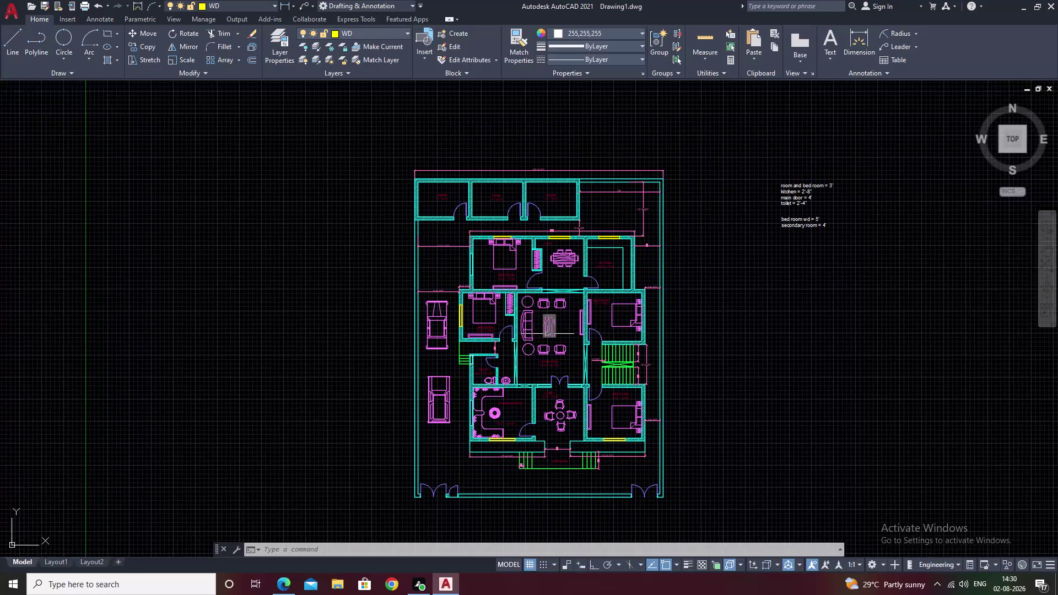
Pan to the living area and staircase and make TEXT the current layer.
scroll(up, 3)
scroll(up, 3)
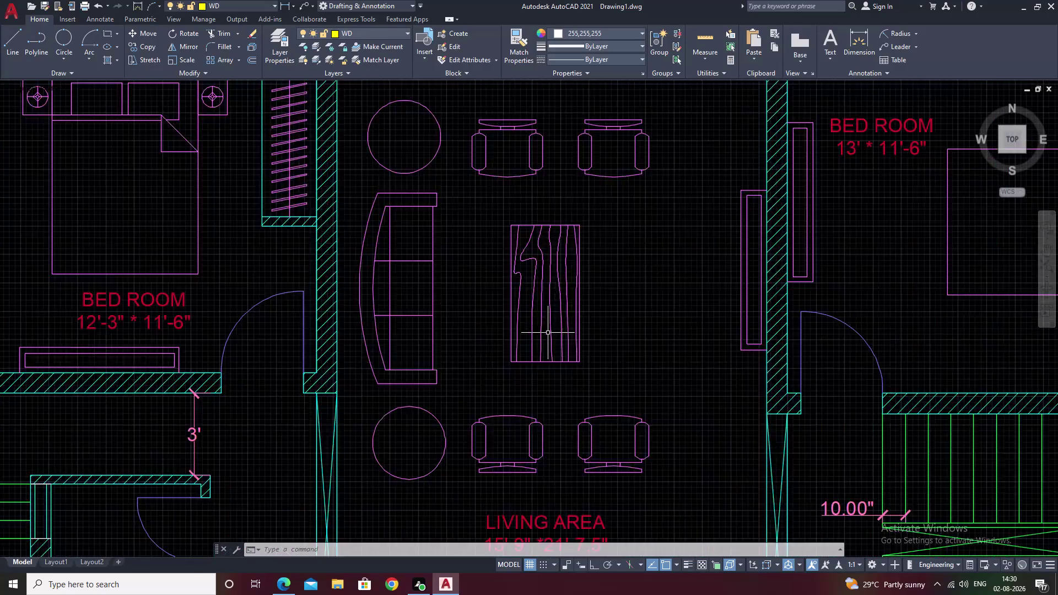
scroll(down, 3)
middle_click(666, 262)
middle_drag(570, 341, 642, 289)
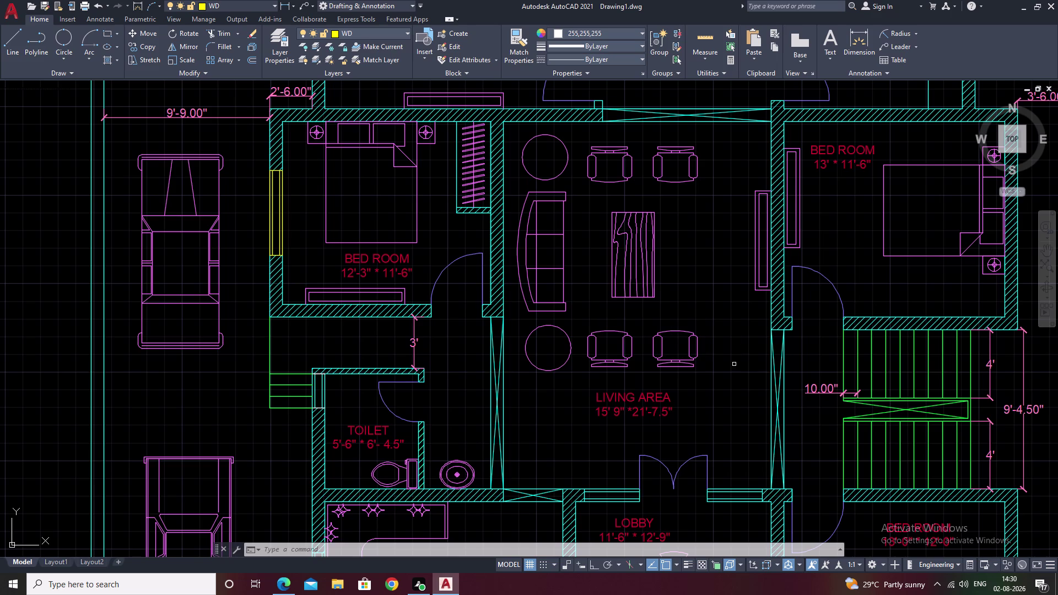
middle_drag(747, 368, 612, 343)
scroll(up, 3)
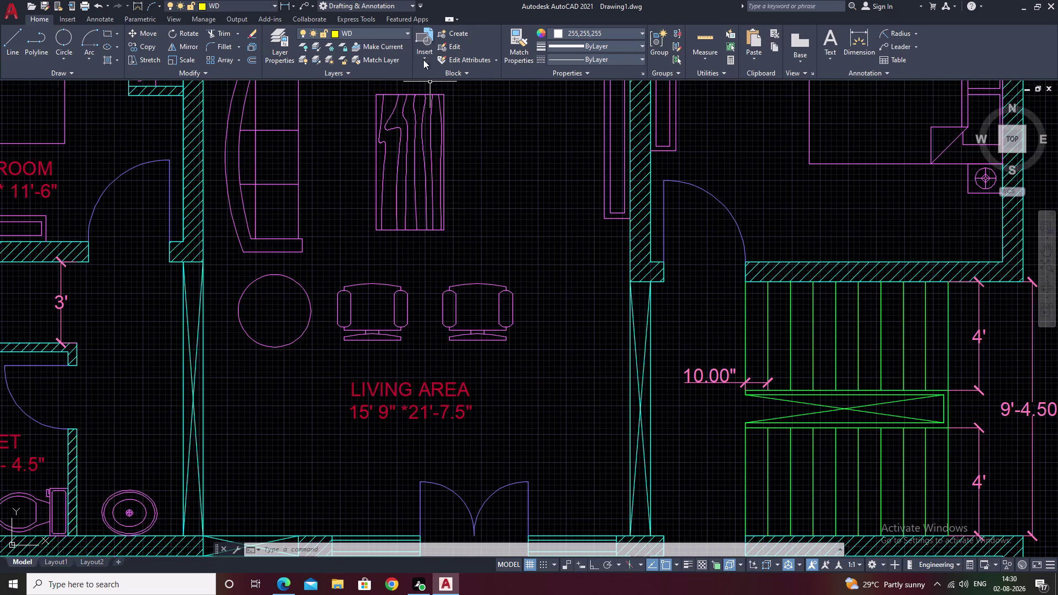
click(409, 32)
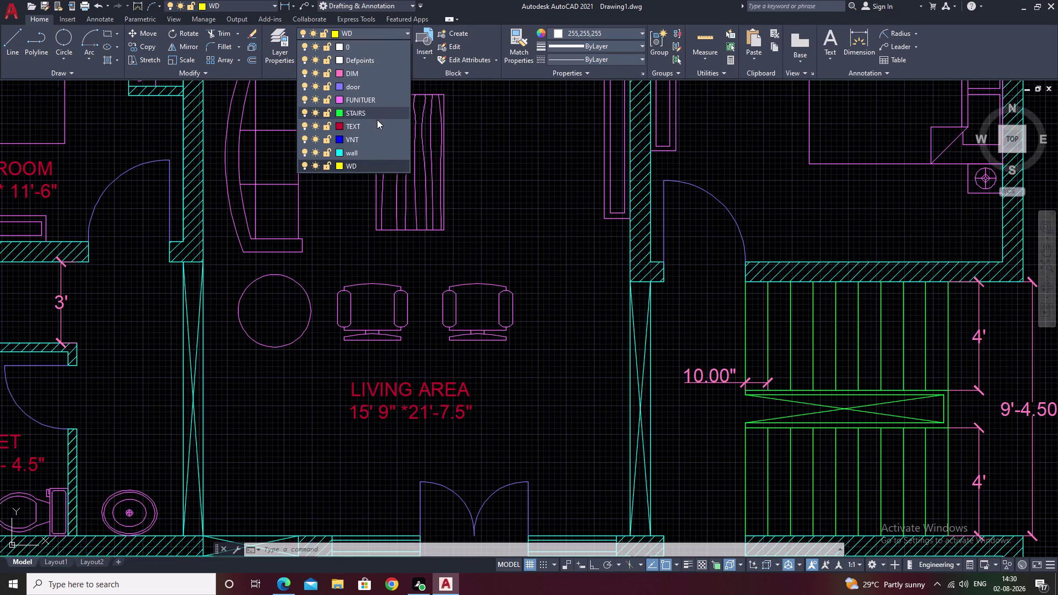
click(377, 122)
middle_drag(532, 235, 476, 154)
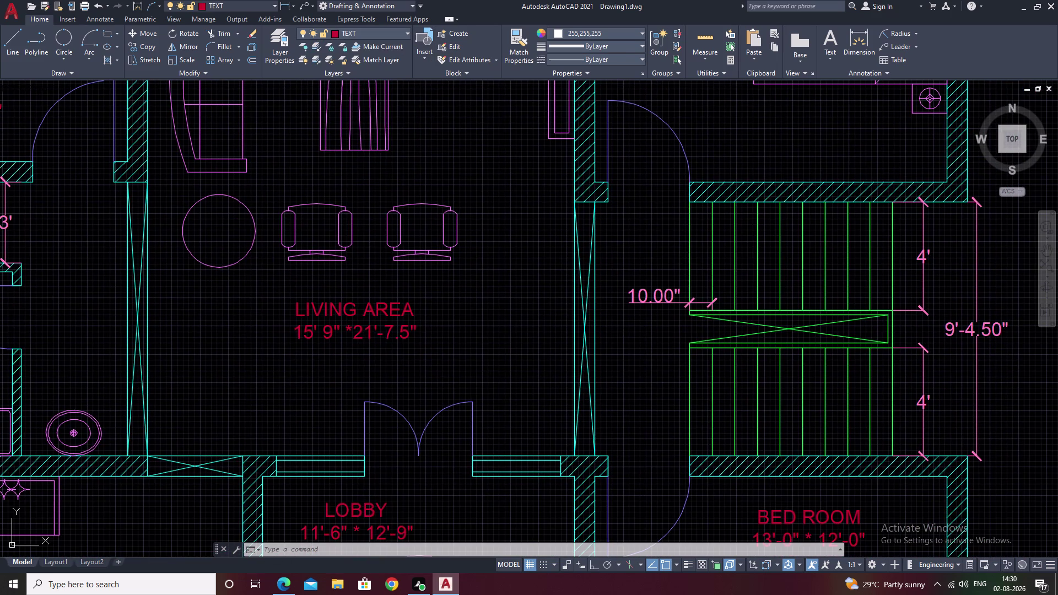
Cancel the text command and draw an Ortho-horizontal line across the upper stair treads.
text(T)
key(space)
scroll(up, 3)
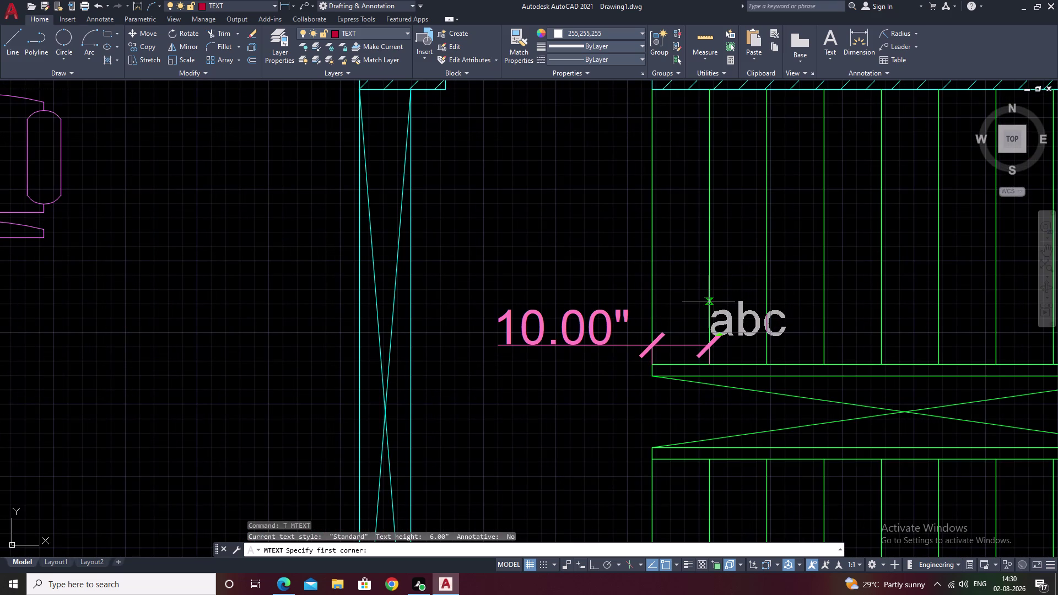
scroll(up, 3)
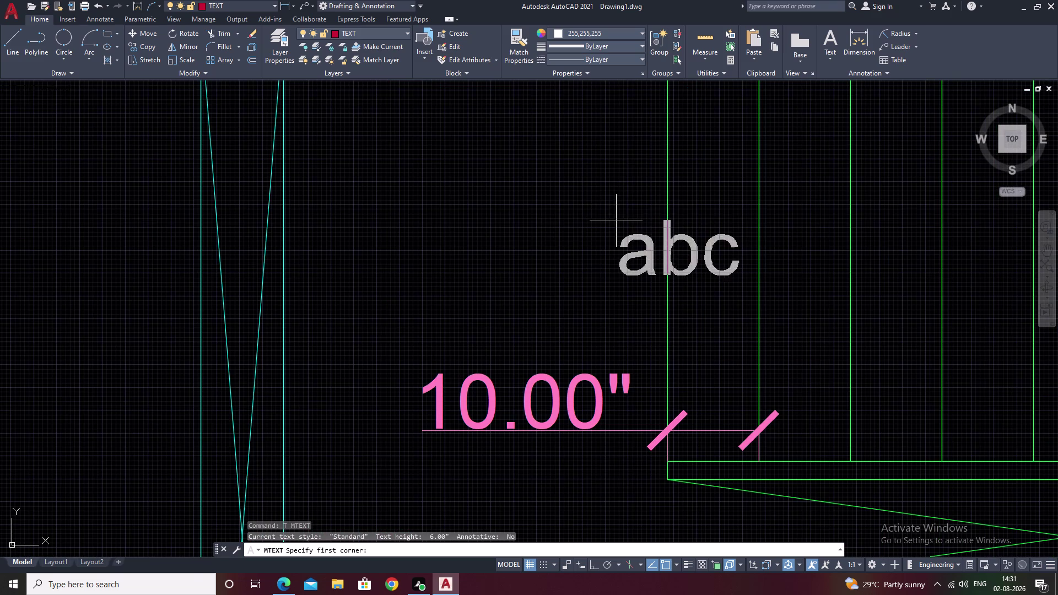
key(Escape)
text(L)
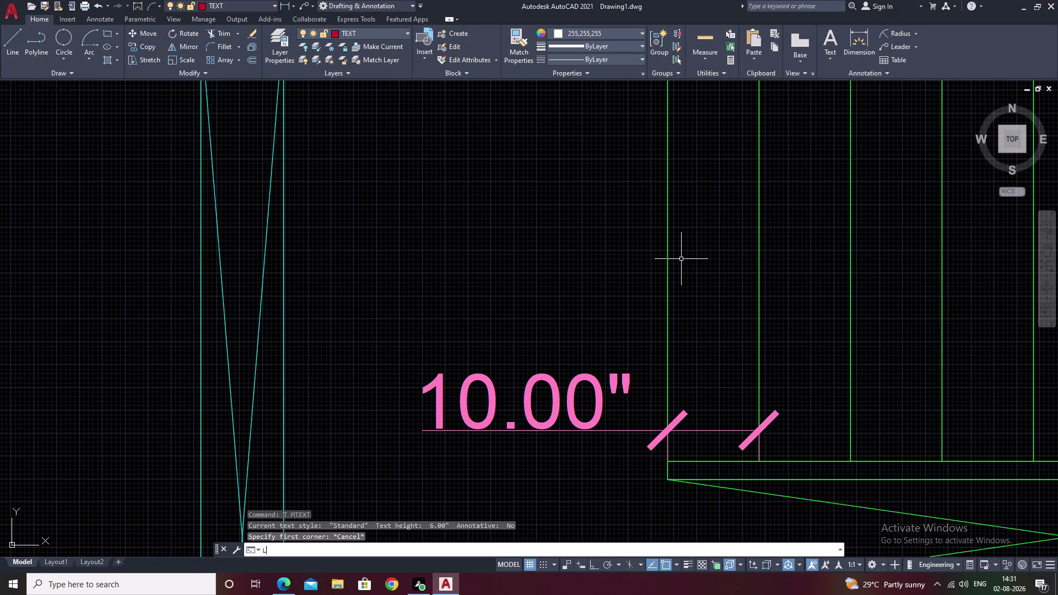
key(space)
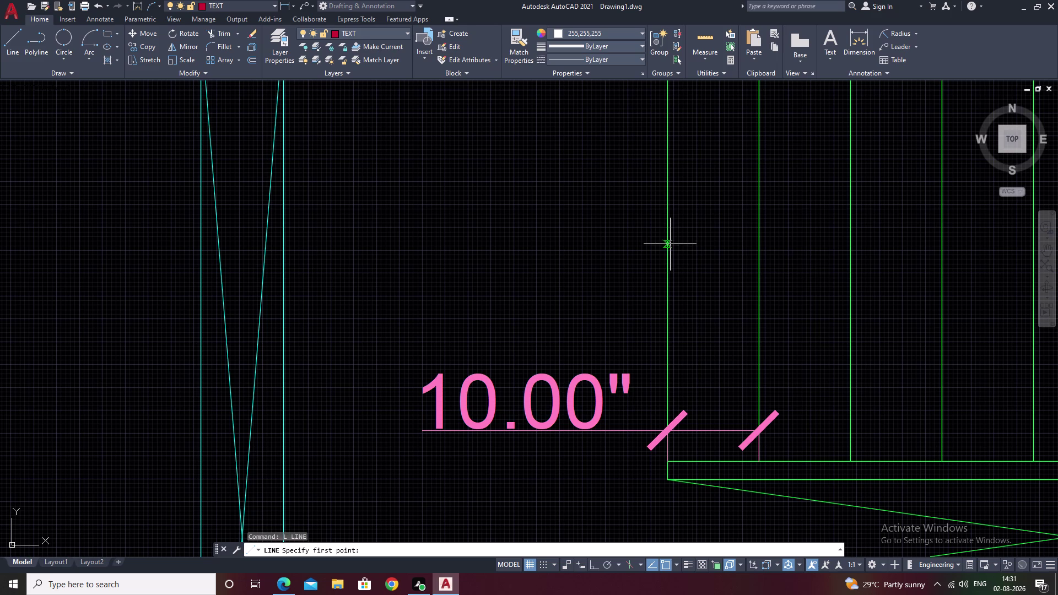
click(671, 244)
middle_drag(813, 257, 657, 274)
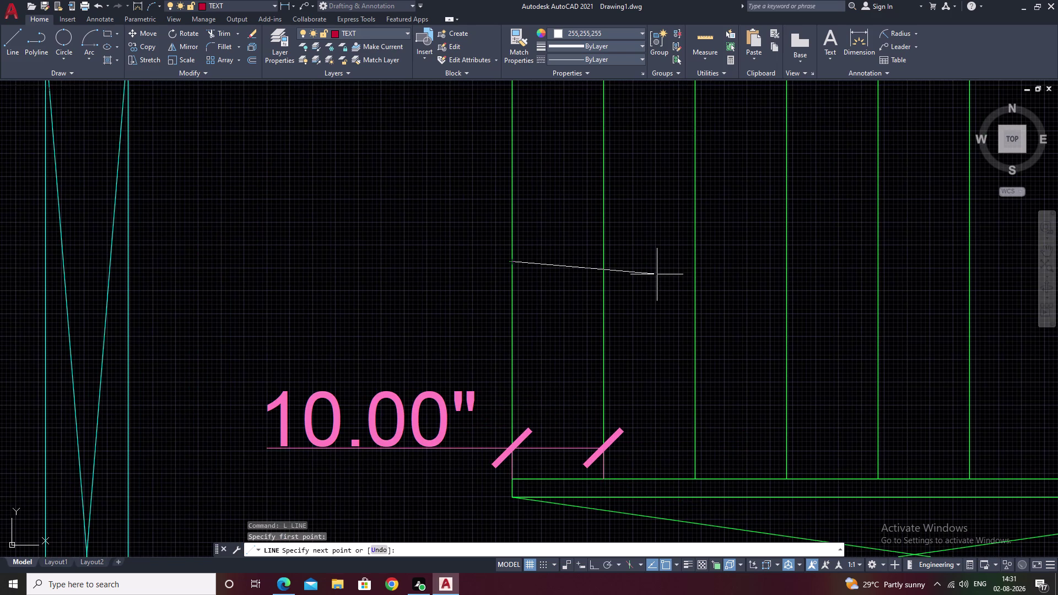
key(F8)
middle_drag(817, 267, 628, 281)
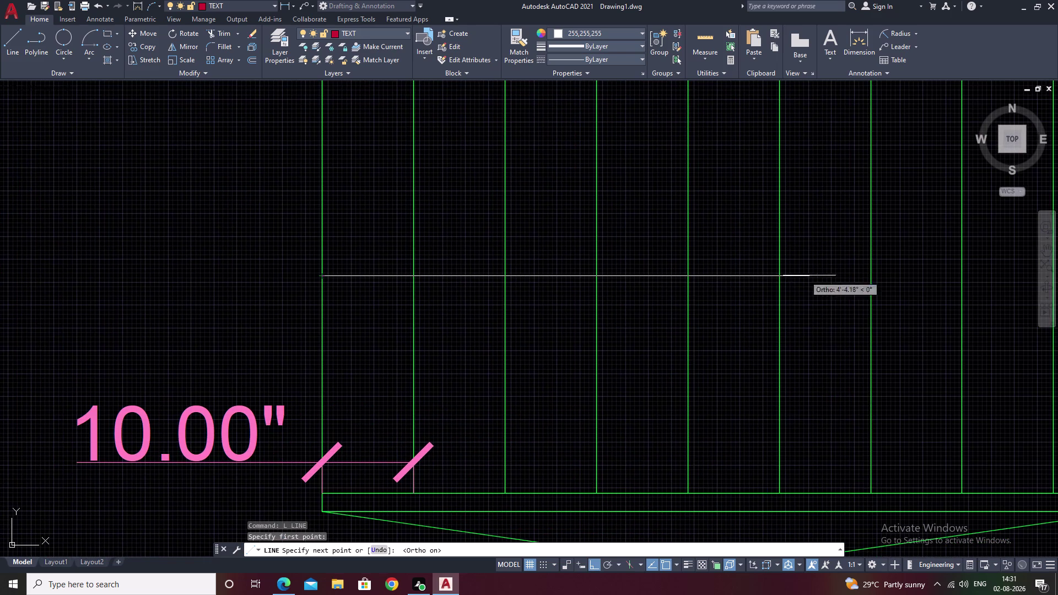
click(871, 277)
key(Escape)
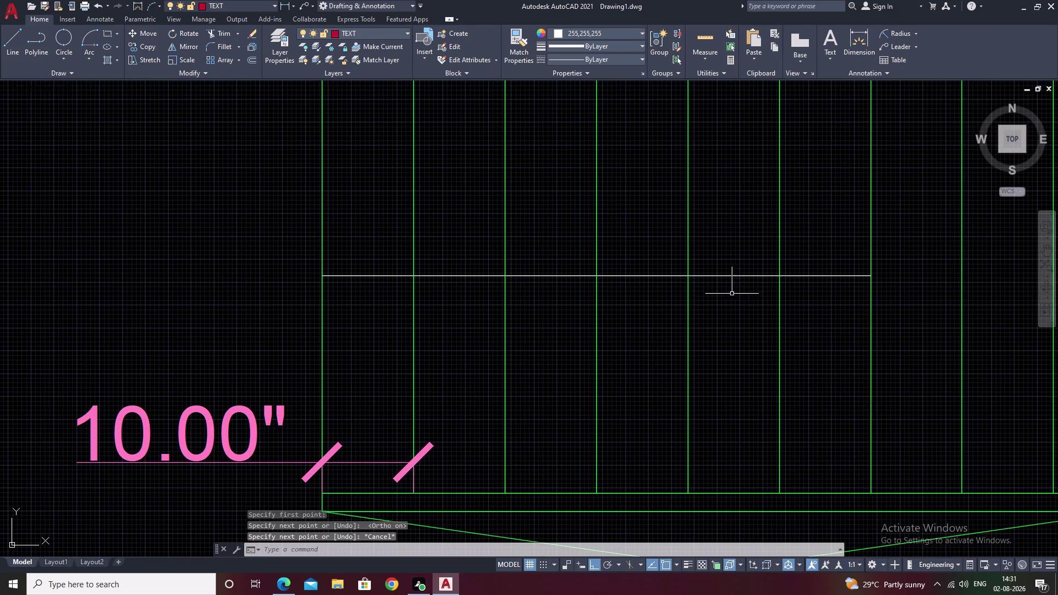
scroll(down, 3)
middle_drag(761, 276, 727, 310)
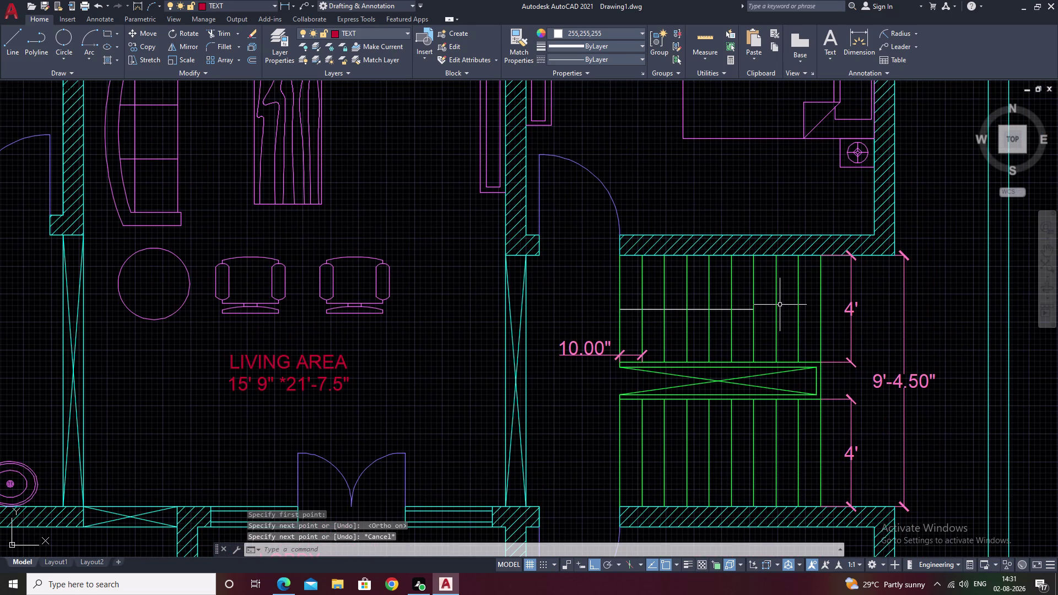
Draw the two V-shaped arrowhead strokes at the line's end.
text(L)
key(space)
scroll(up, 3)
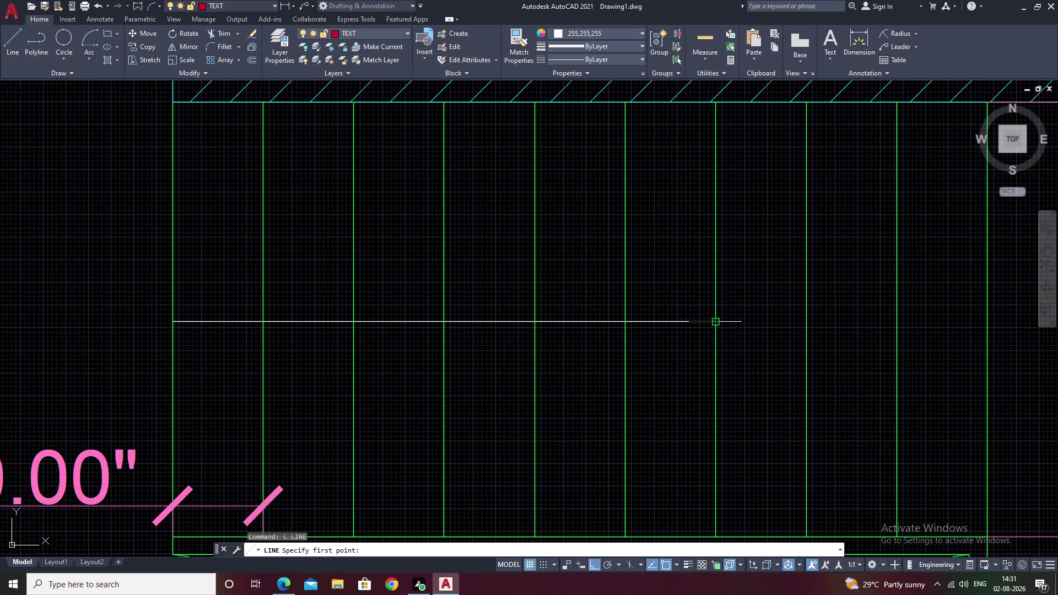
click(712, 324)
click(627, 287)
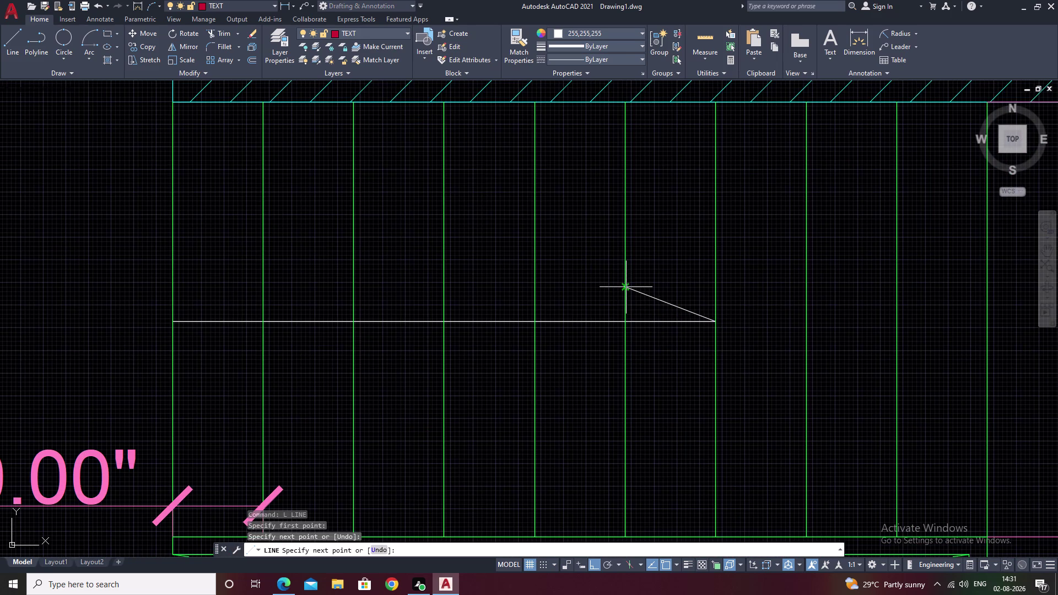
key(Escape)
key(space)
drag(714, 323, 707, 326)
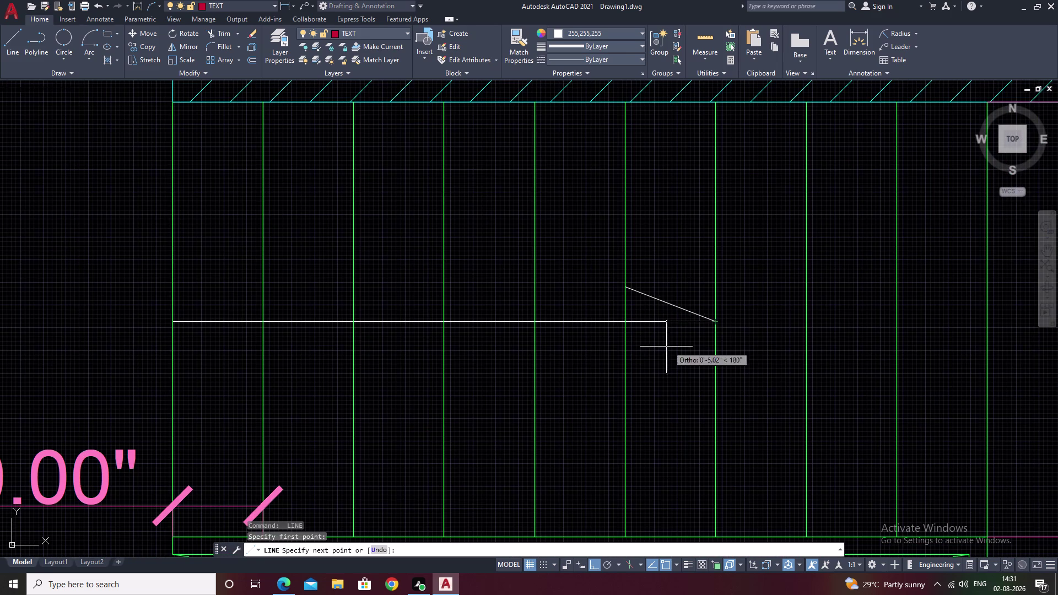
click(630, 360)
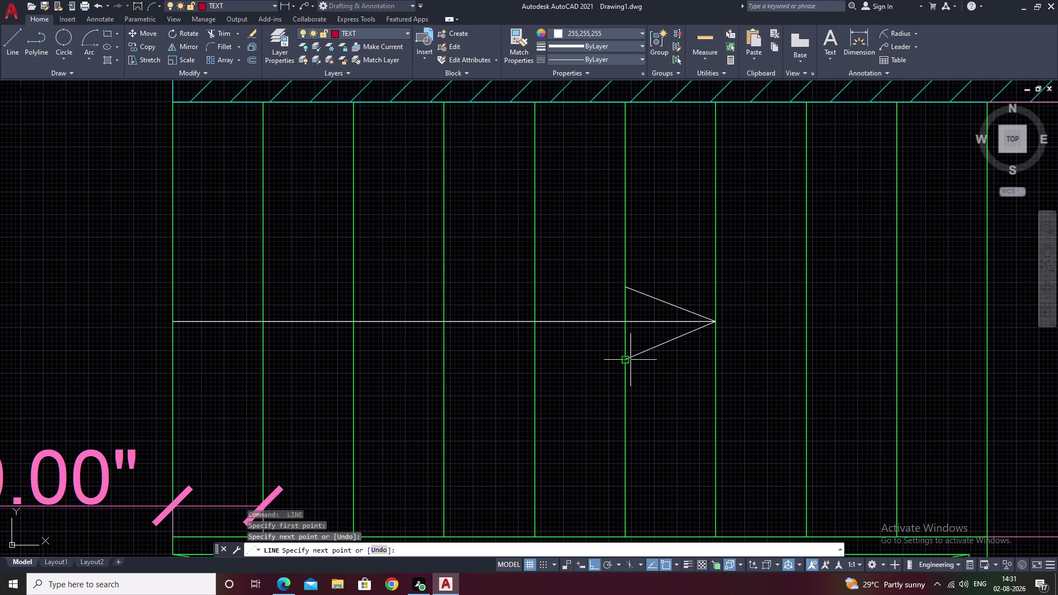
key(Escape)
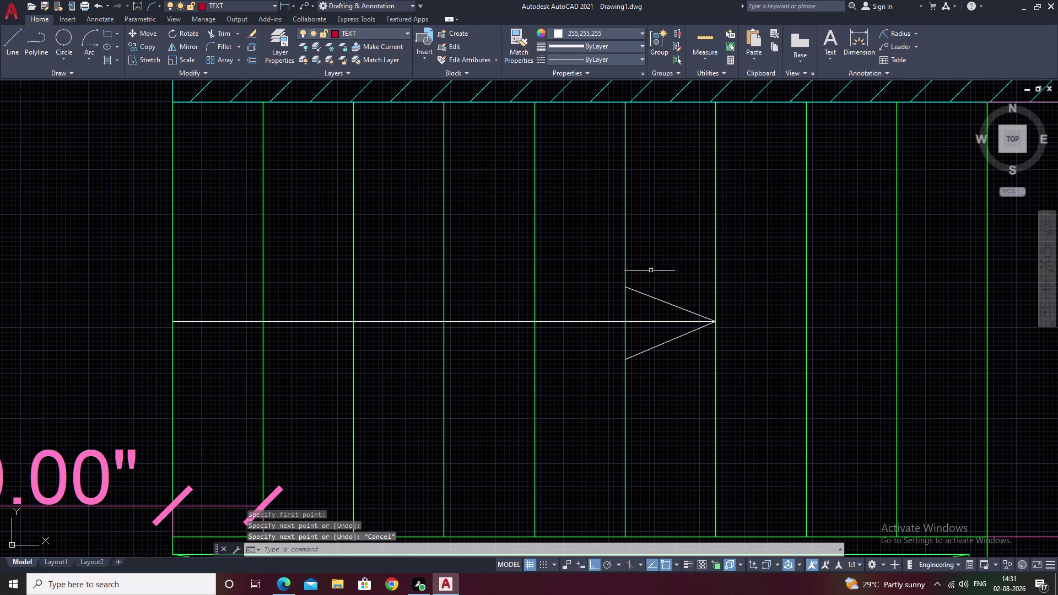
middle_drag(657, 272, 920, 251)
scroll(down, 3)
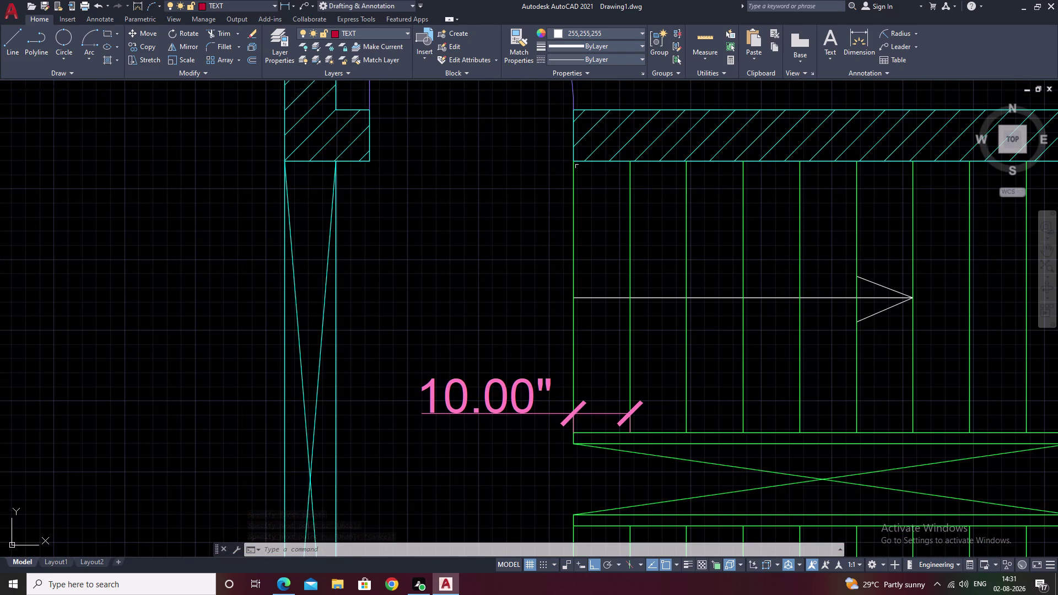
text(T)
key(space)
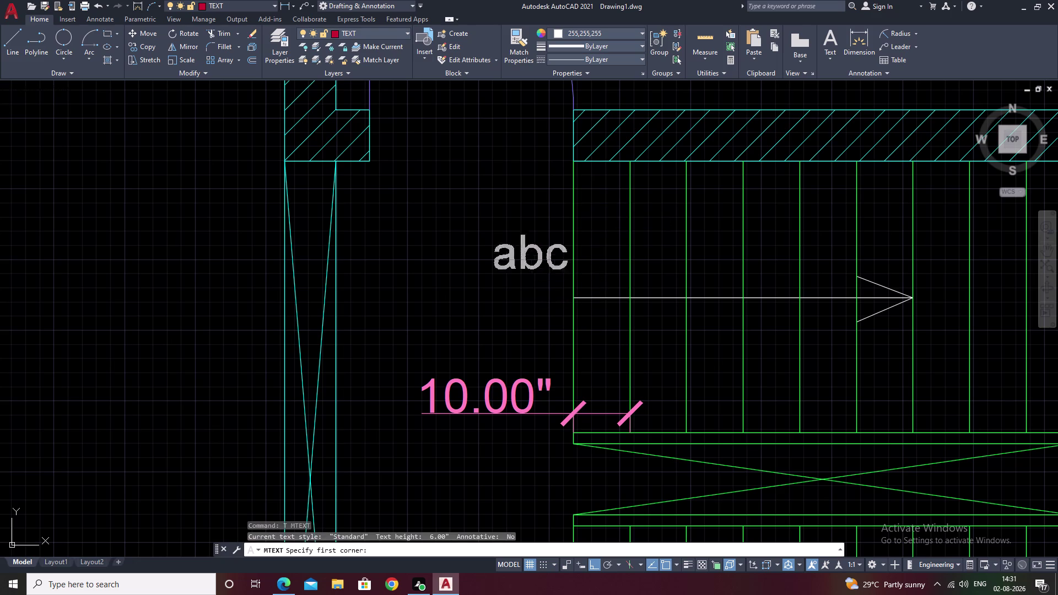
drag(444, 235, 473, 244)
click(564, 281)
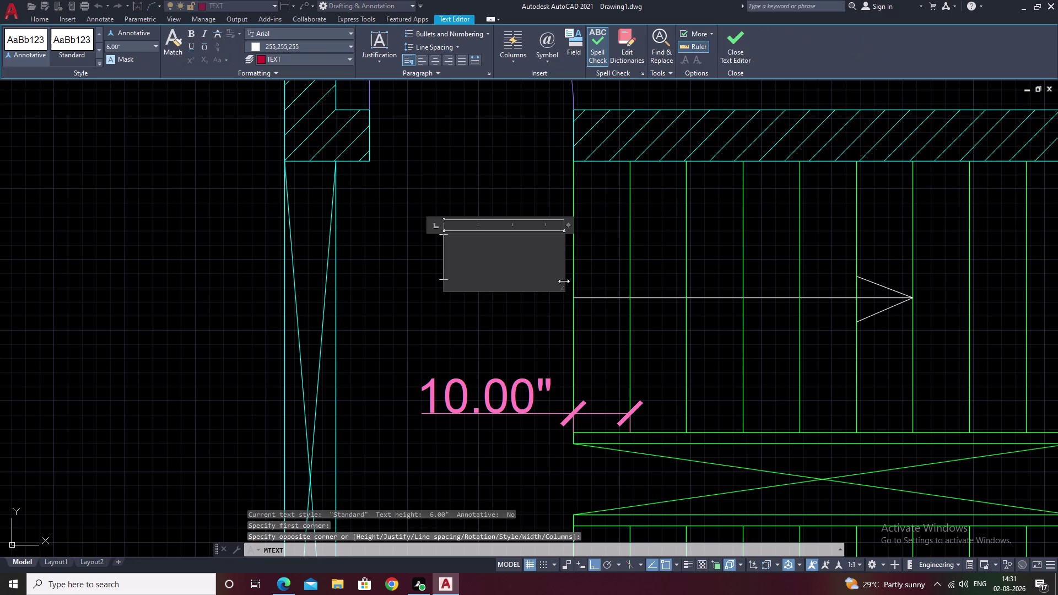
text(UP)
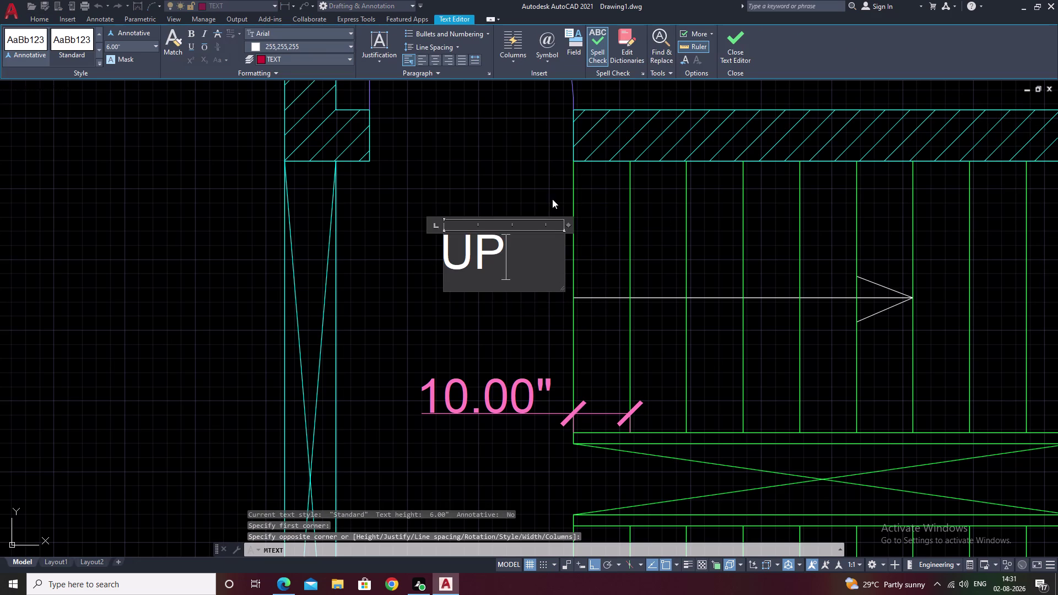
click(434, 63)
click(503, 188)
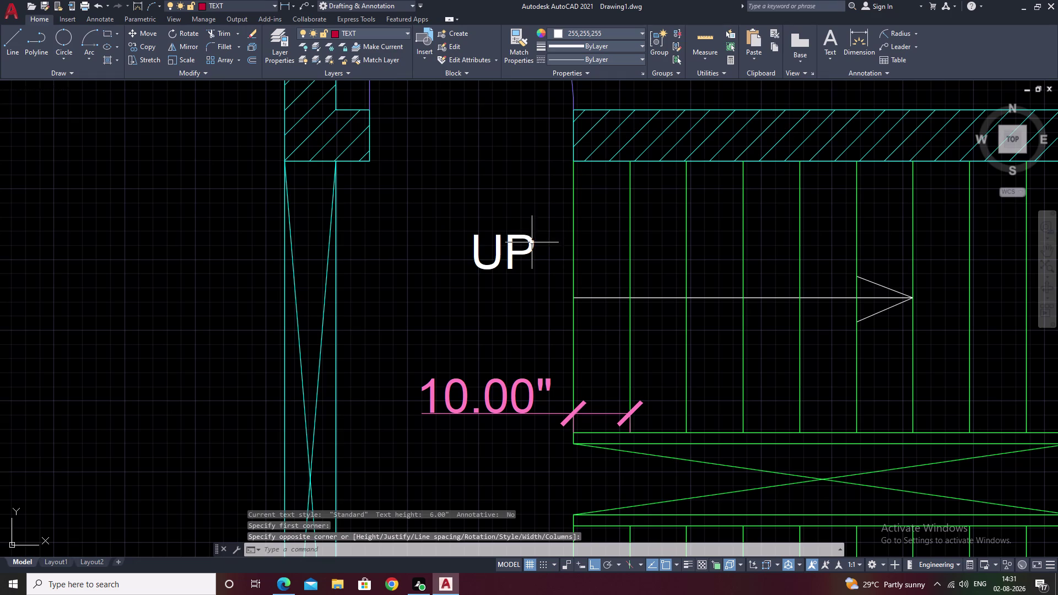
click(530, 246)
click(517, 41)
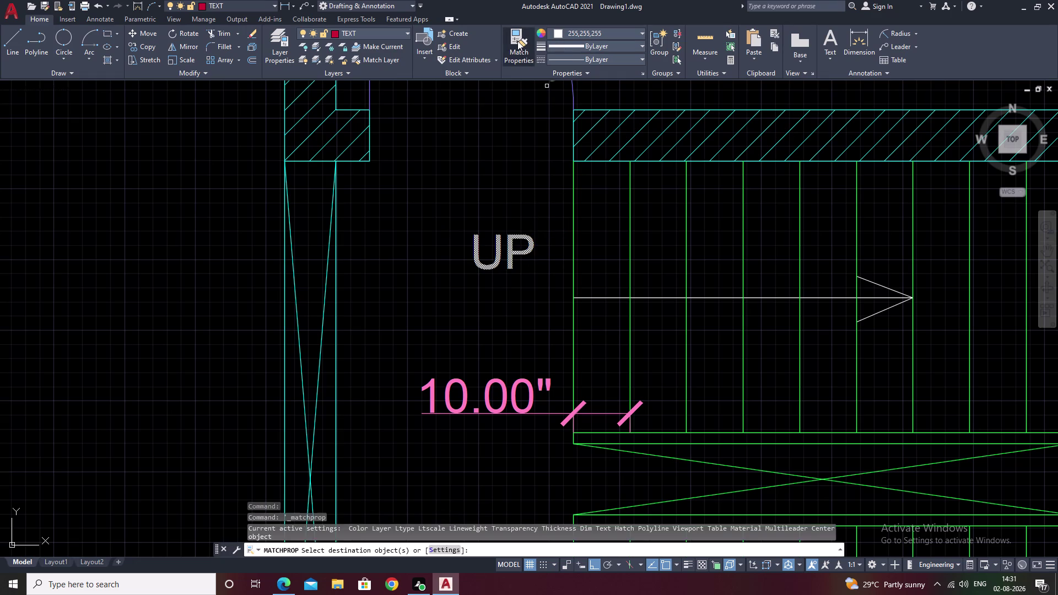
scroll(down, 3)
scroll(down, 3)
click(361, 195)
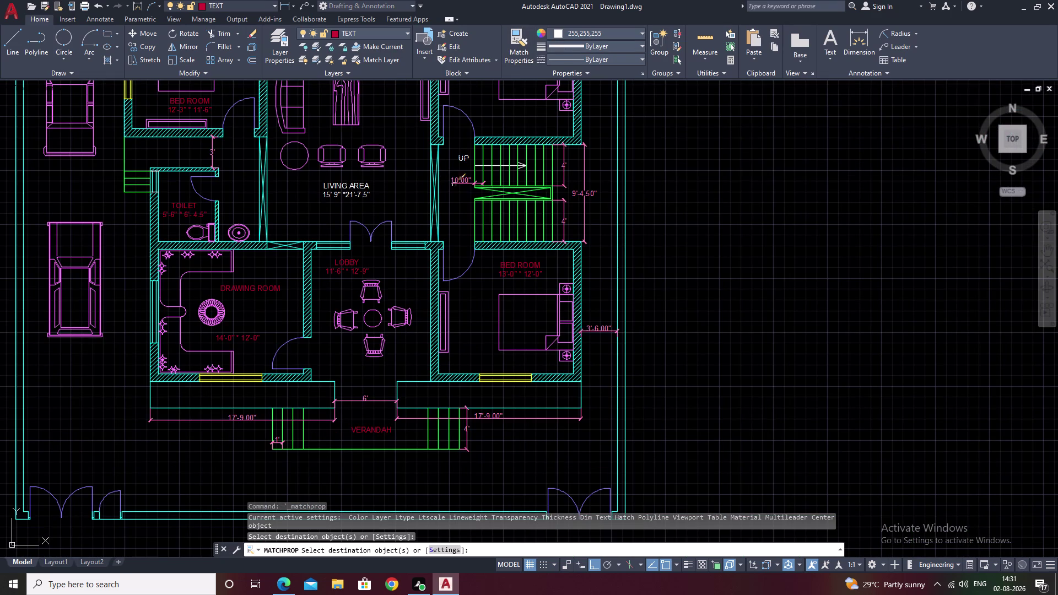
scroll(up, 3)
key(ctrl+z)
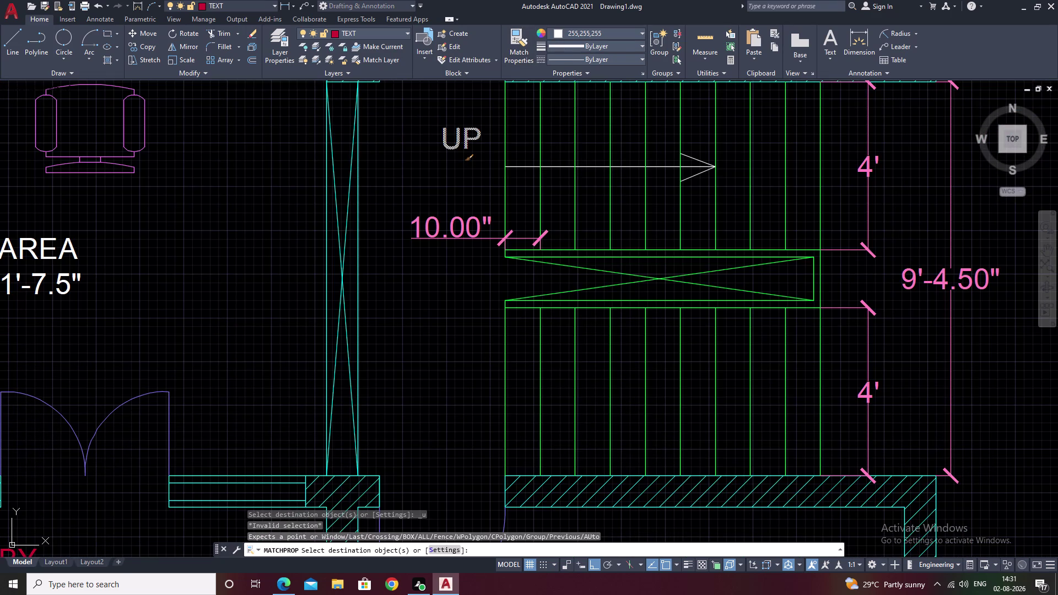
key(ctrl+z)
key(ctrl+z)
key(Escape)
key(ctrl+z)
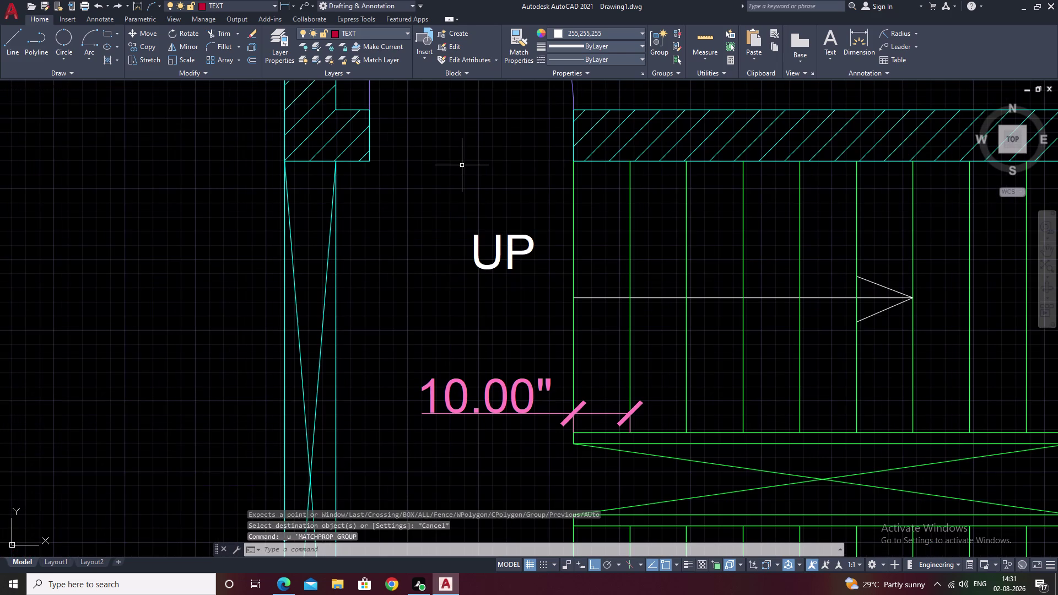
key(ctrl+z)
scroll(down, 3)
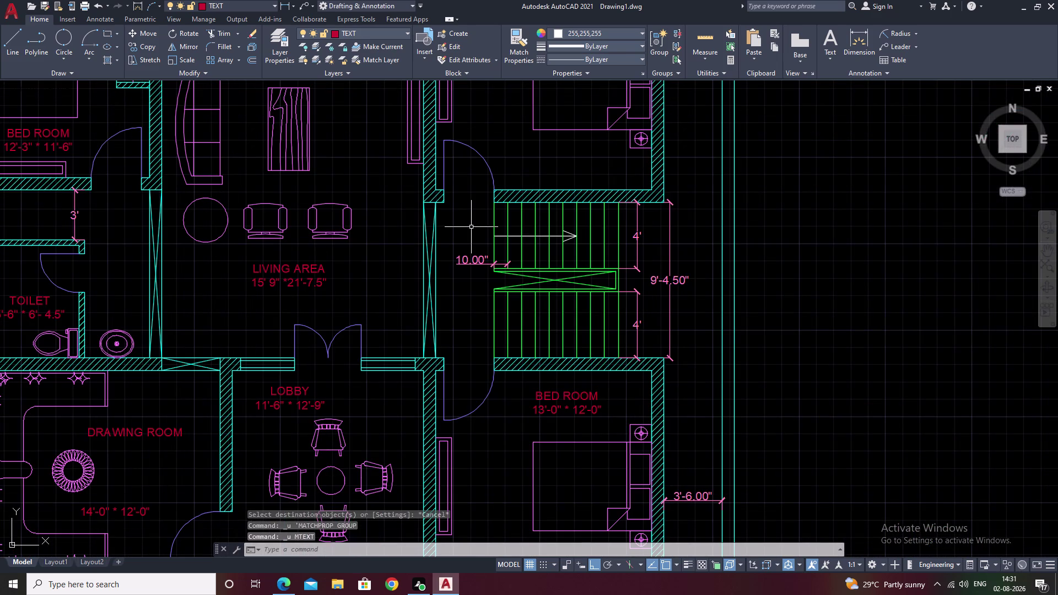
key(ctrl+y)
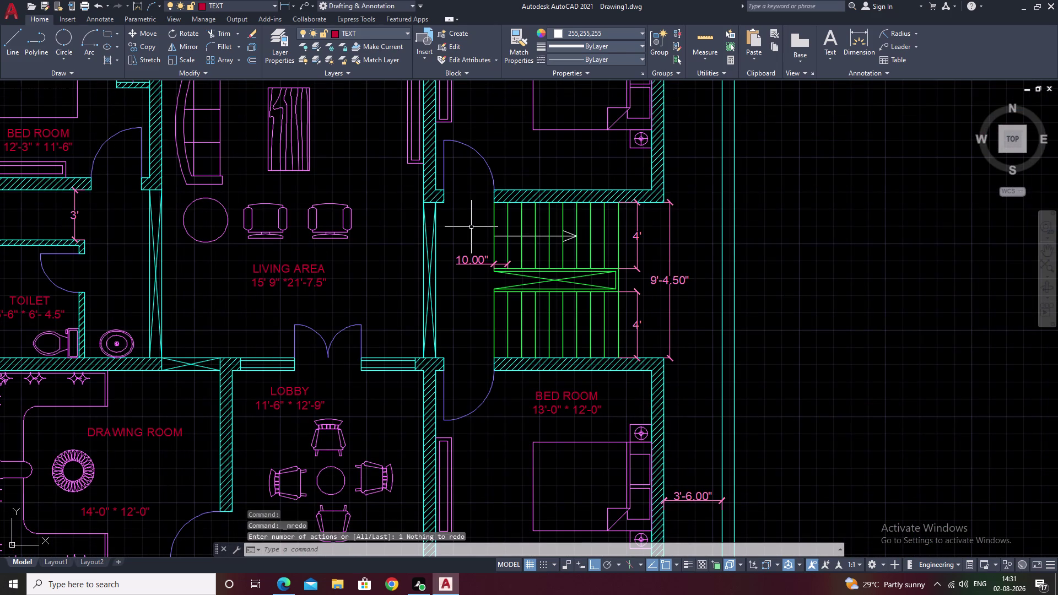
scroll(up, 3)
text(T)
Mark out a multiline text box left of the stairs and type UP.
key(space)
scroll(up, 3)
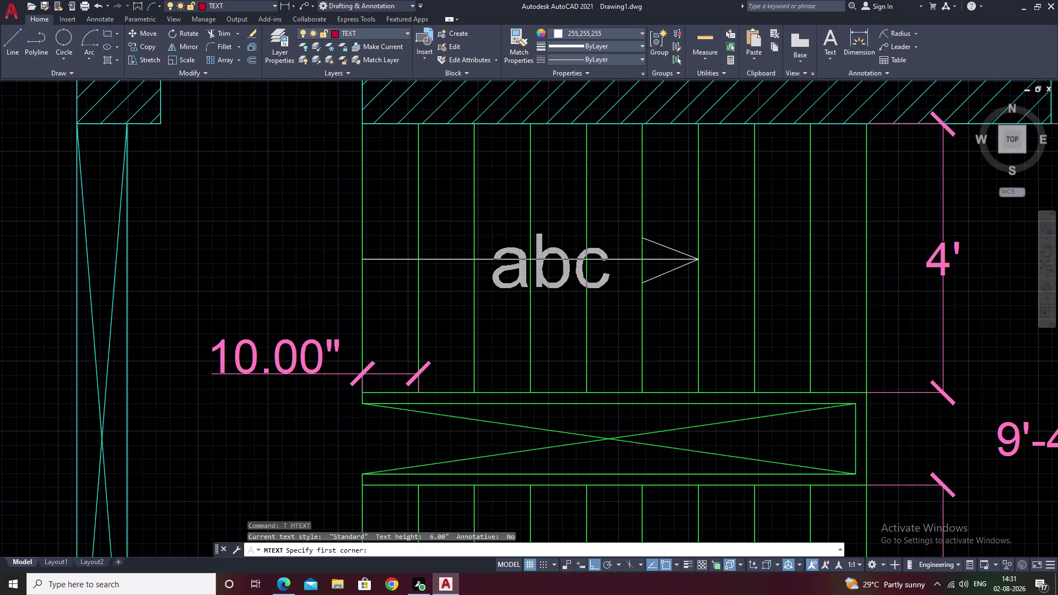
scroll(up, 3)
middle_drag(304, 236, 685, 220)
drag(253, 170, 490, 289)
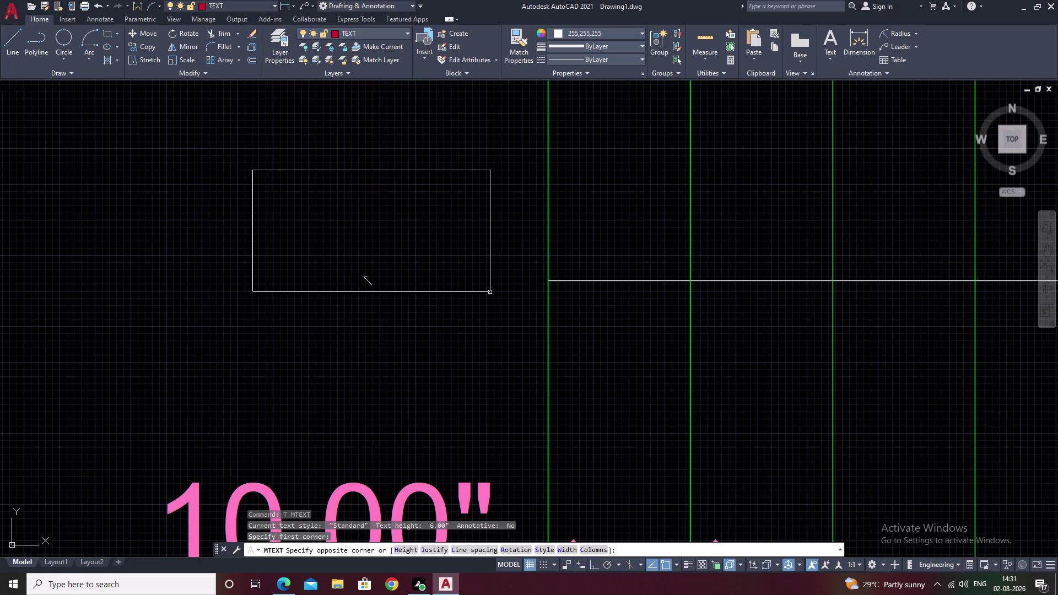
drag(490, 289, 491, 302)
click(492, 306)
text(UP)
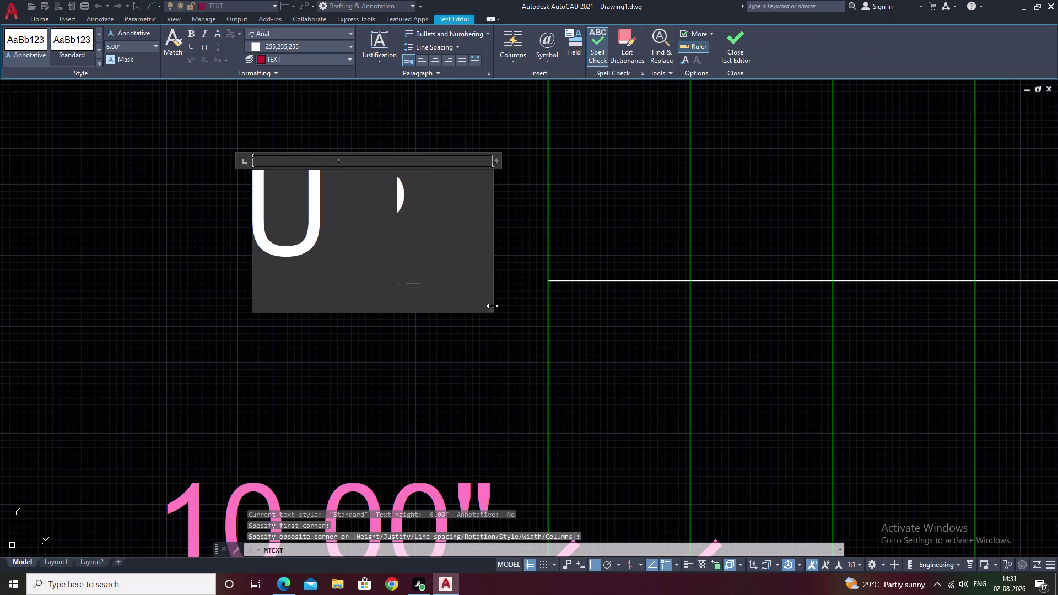
Put the UP text on the TEXT layer and close the text editor.
click(439, 60)
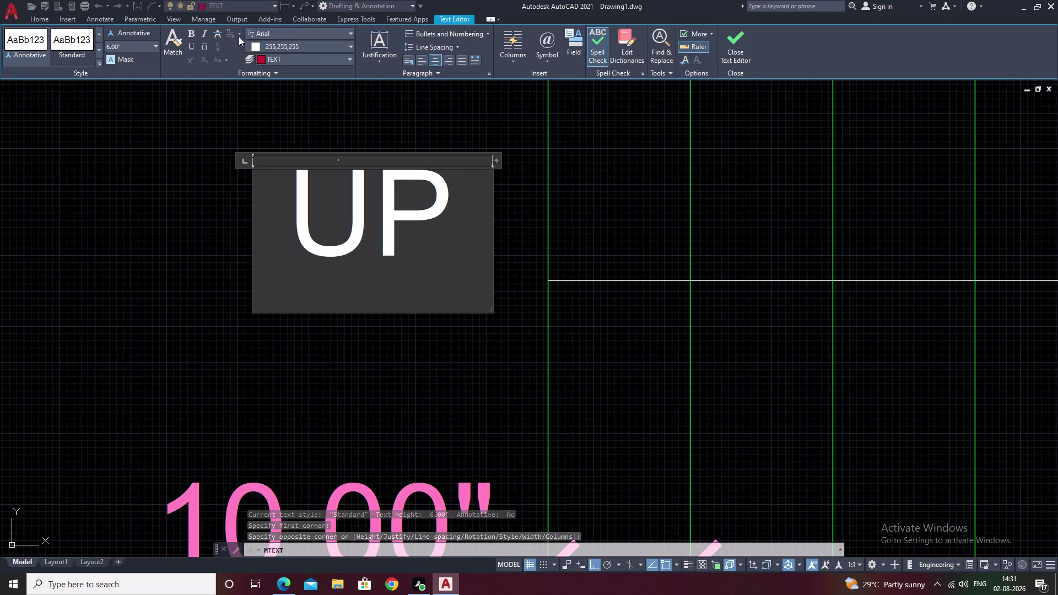
click(289, 60)
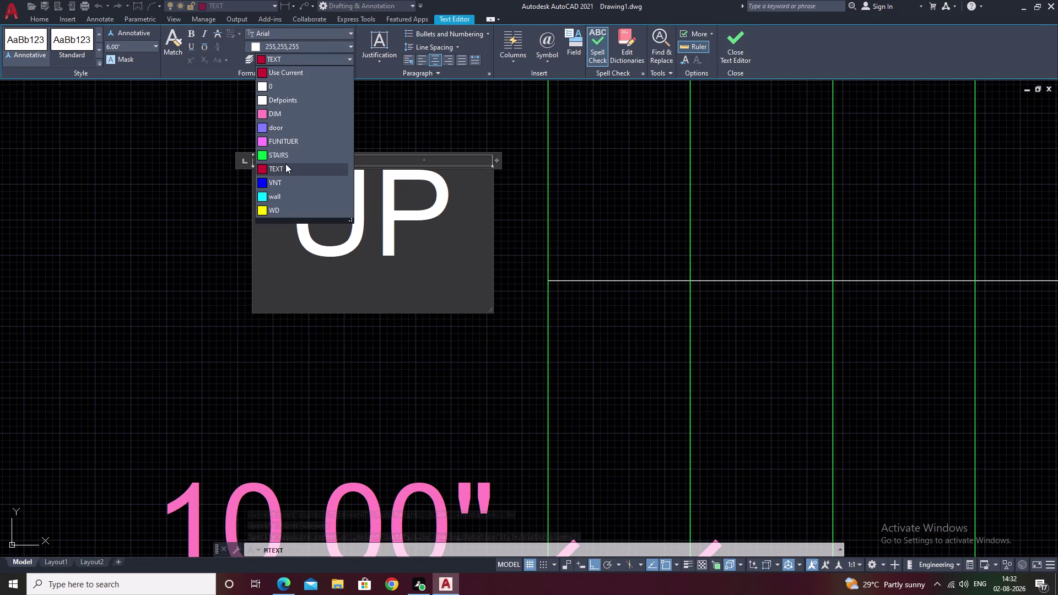
click(286, 168)
drag(458, 210, 328, 214)
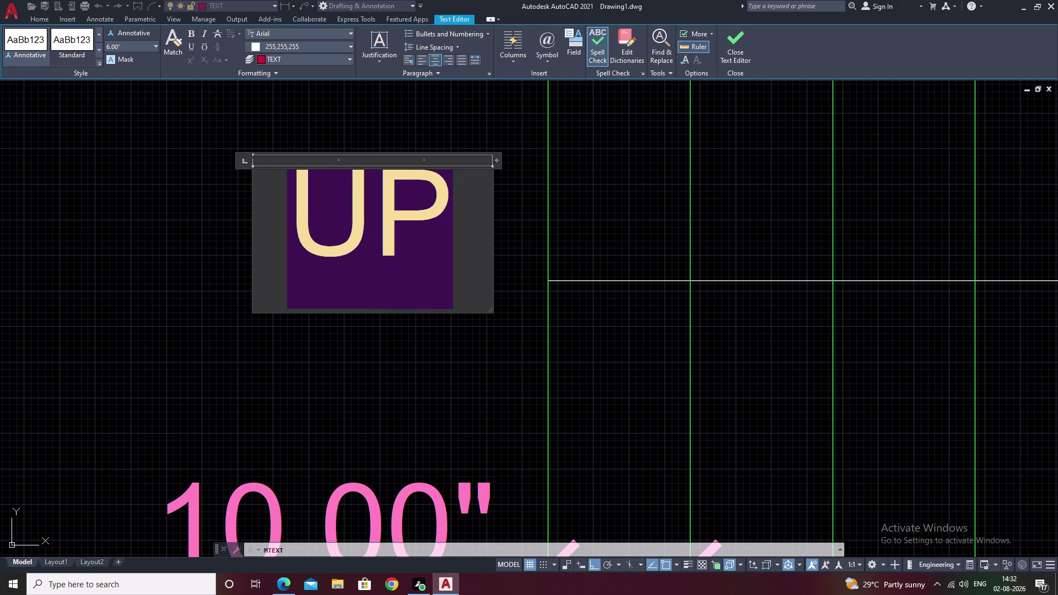
drag(327, 214, 313, 214)
click(290, 59)
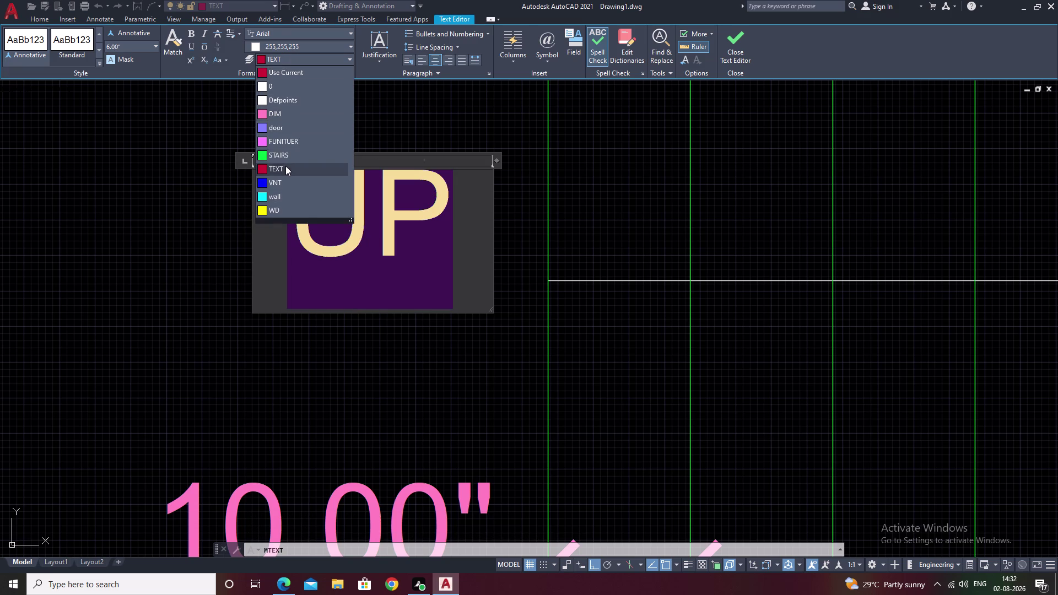
click(286, 166)
click(373, 114)
key(Escape)
scroll(down, 3)
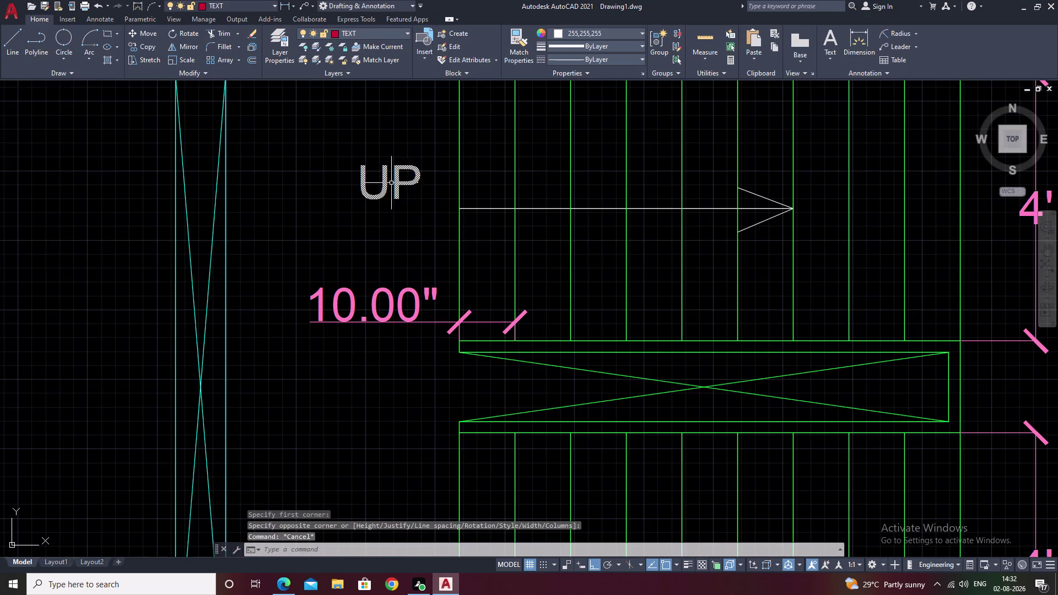
click(509, 47)
Match a red room label's properties onto the UP label.
scroll(down, 3)
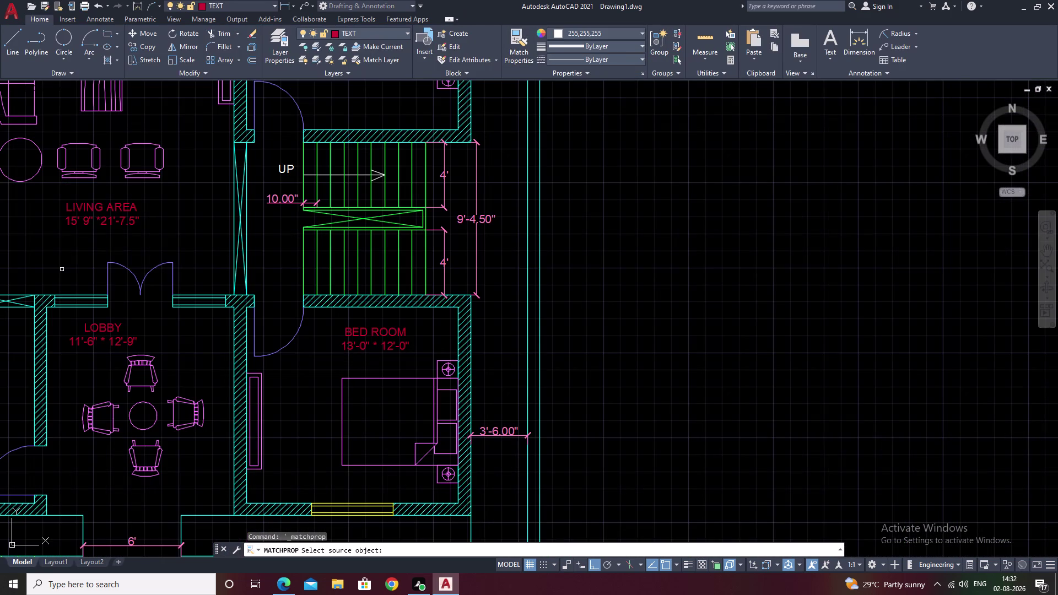
click(132, 217)
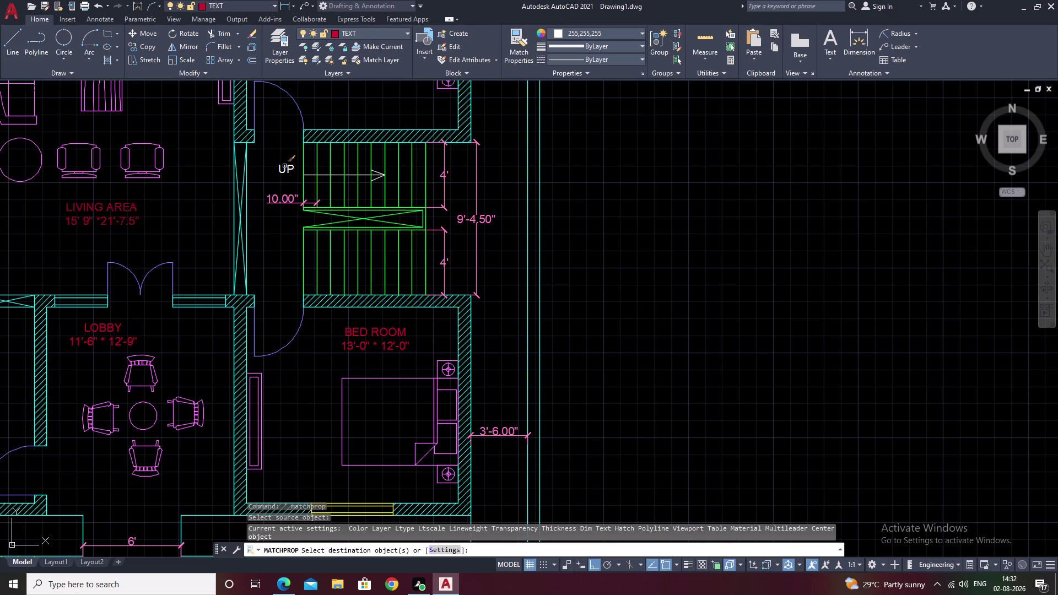
click(289, 172)
key(Escape)
Move the UP label beside the arrow above the 10.00" dimension.
scroll(down, 3)
middle_drag(649, 222, 665, 223)
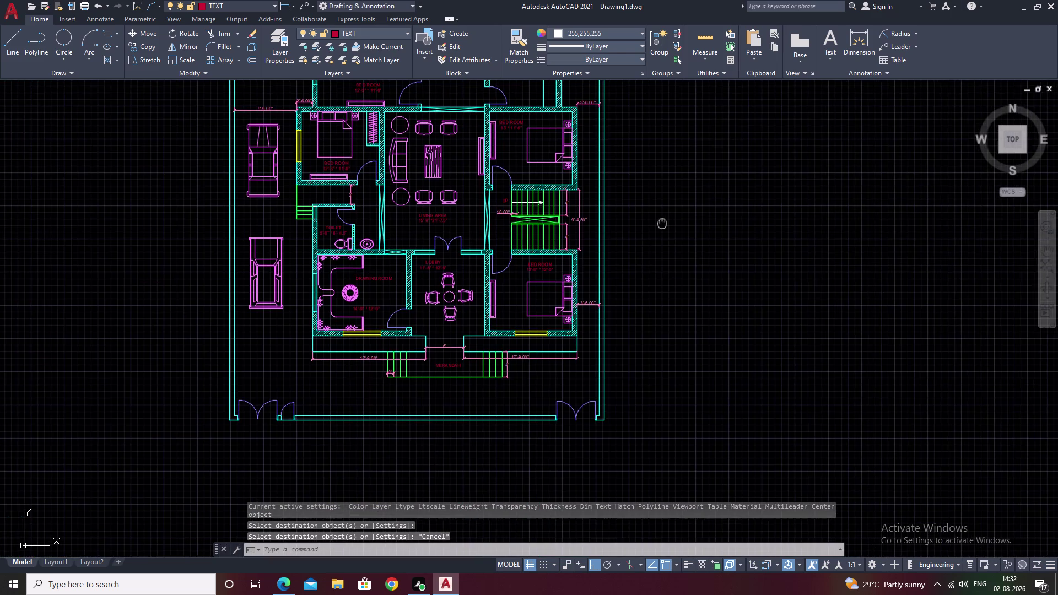
middle_drag(666, 223, 770, 238)
scroll(up, 3)
middle_drag(640, 239, 570, 233)
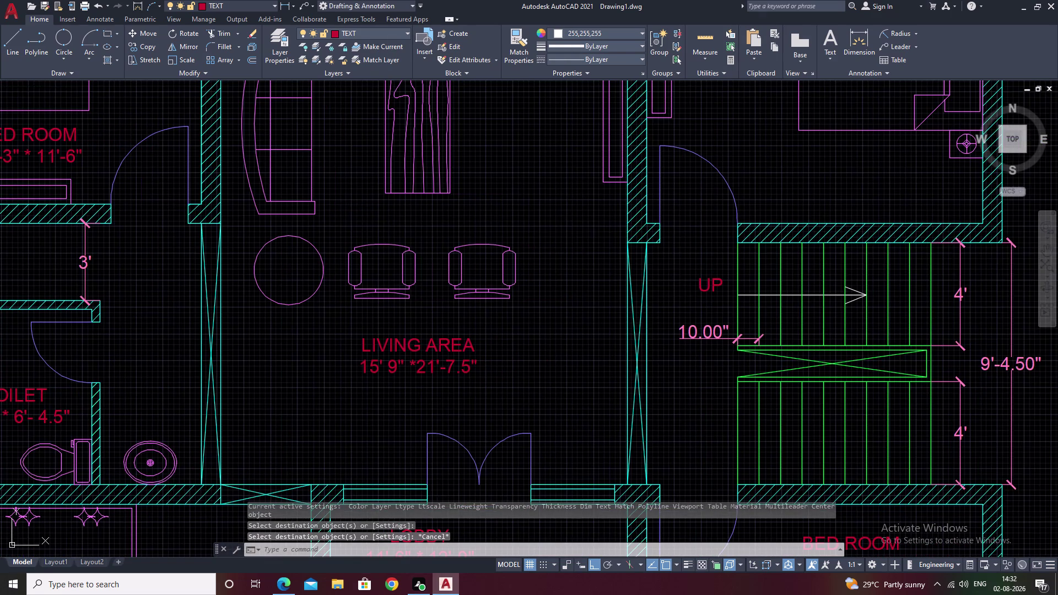
scroll(up, 3)
drag(758, 272, 742, 348)
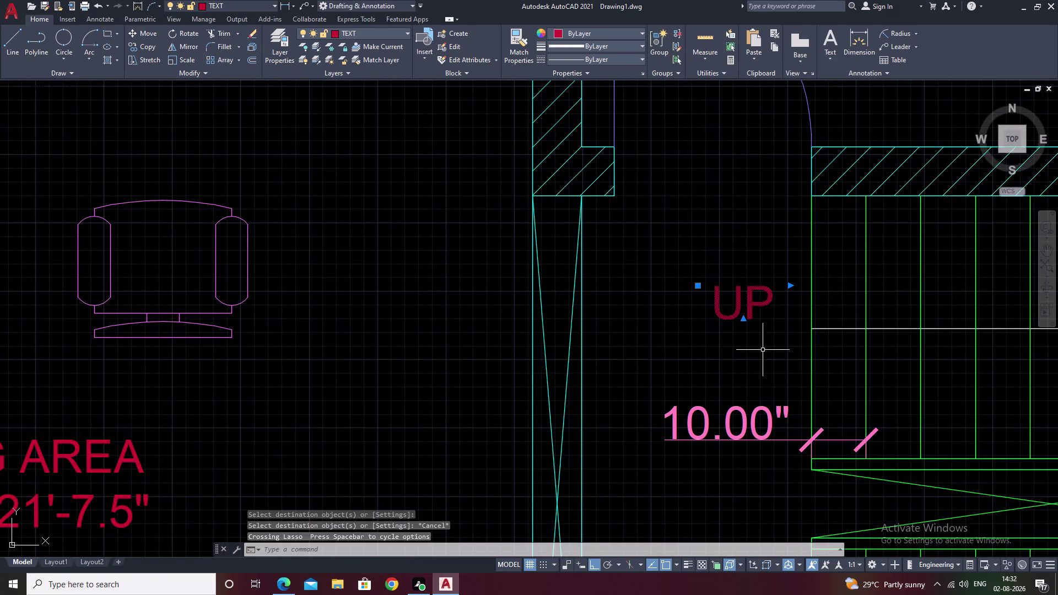
text(M)
key(space)
click(747, 310)
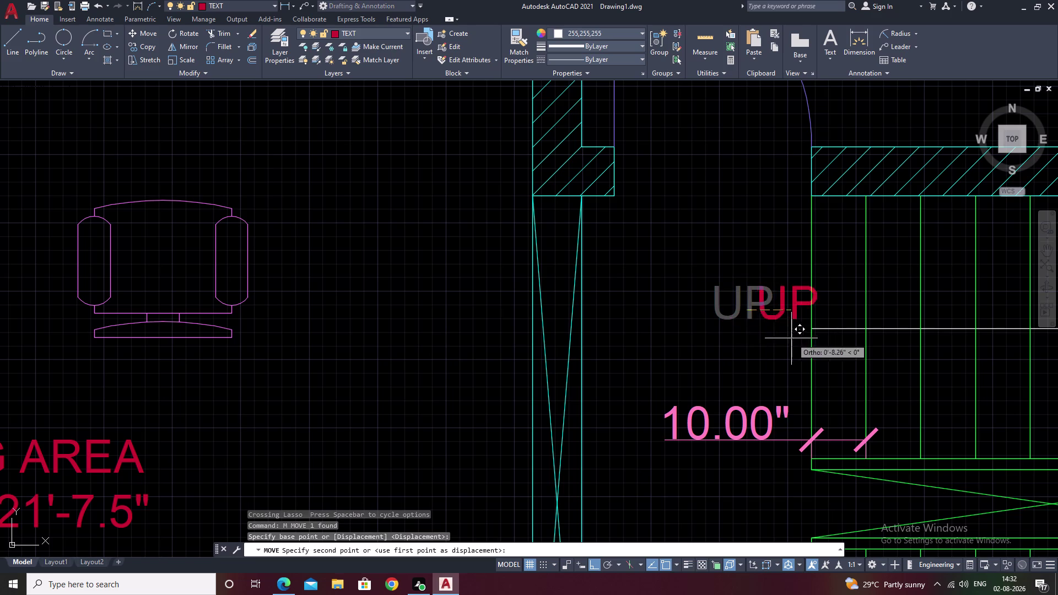
click(770, 339)
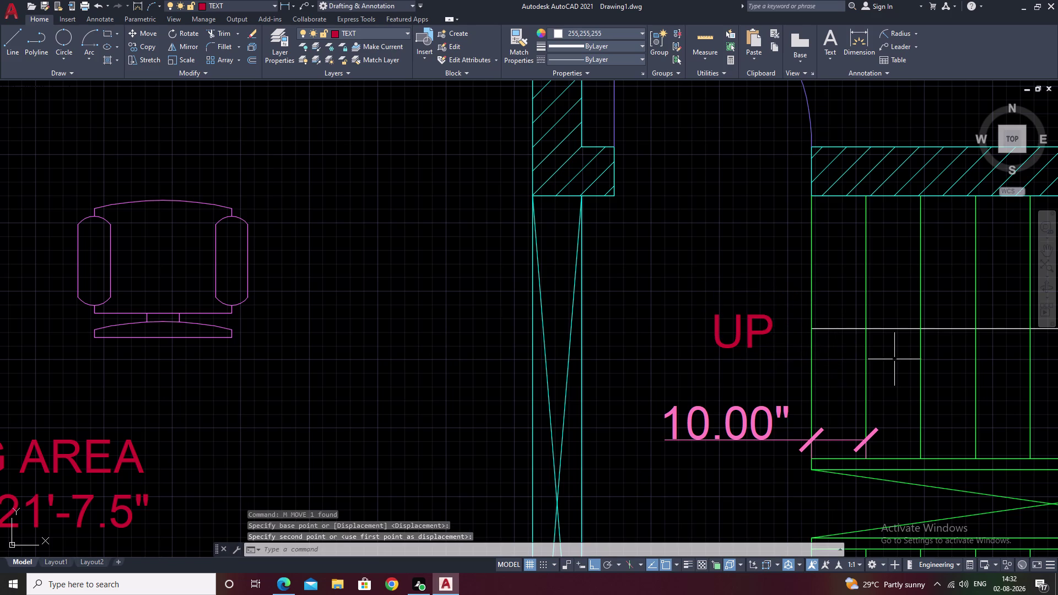
scroll(down, 3)
middle_drag(895, 359, 700, 328)
scroll(down, 3)
middle_drag(660, 349, 721, 278)
middle_drag(562, 319, 600, 288)
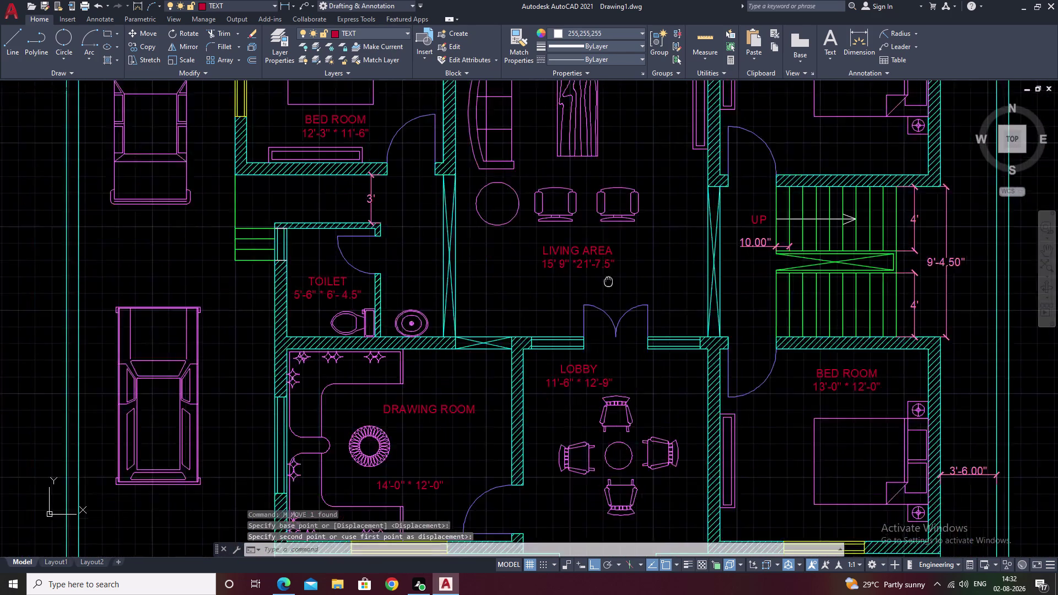
middle_drag(600, 288, 638, 264)
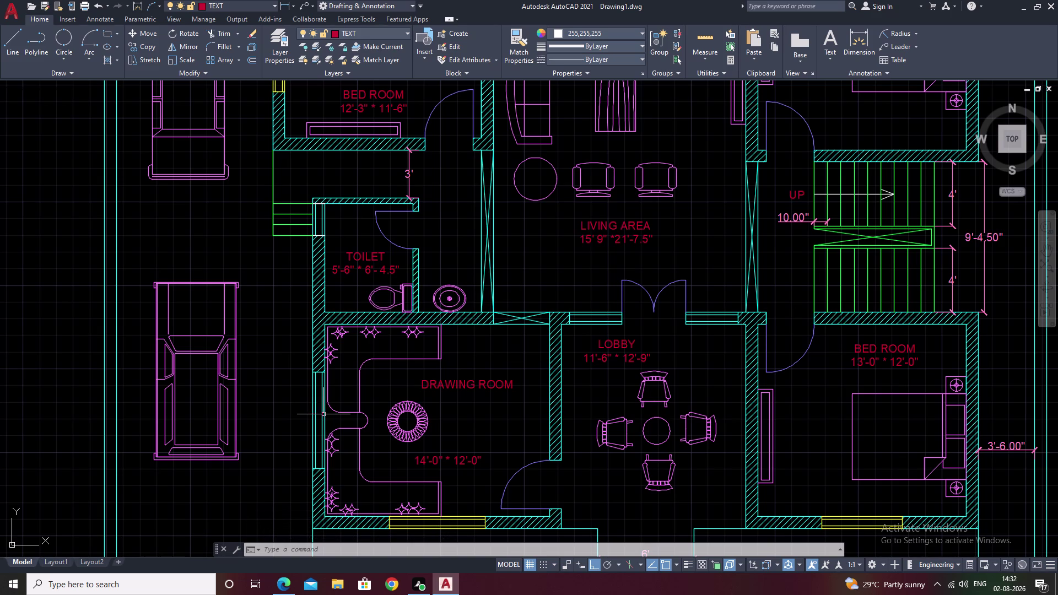
scroll(up, 3)
scroll(down, 3)
middle_drag(570, 401, 544, 244)
scroll(down, 3)
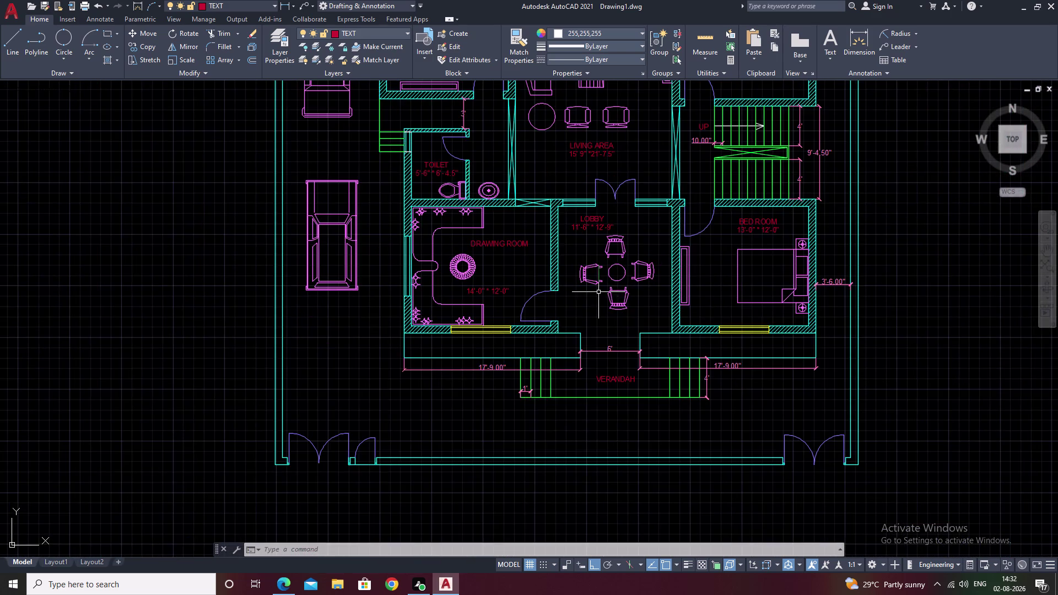
middle_drag(746, 318, 624, 382)
middle_drag(620, 279, 458, 379)
middle_drag(471, 267, 712, 363)
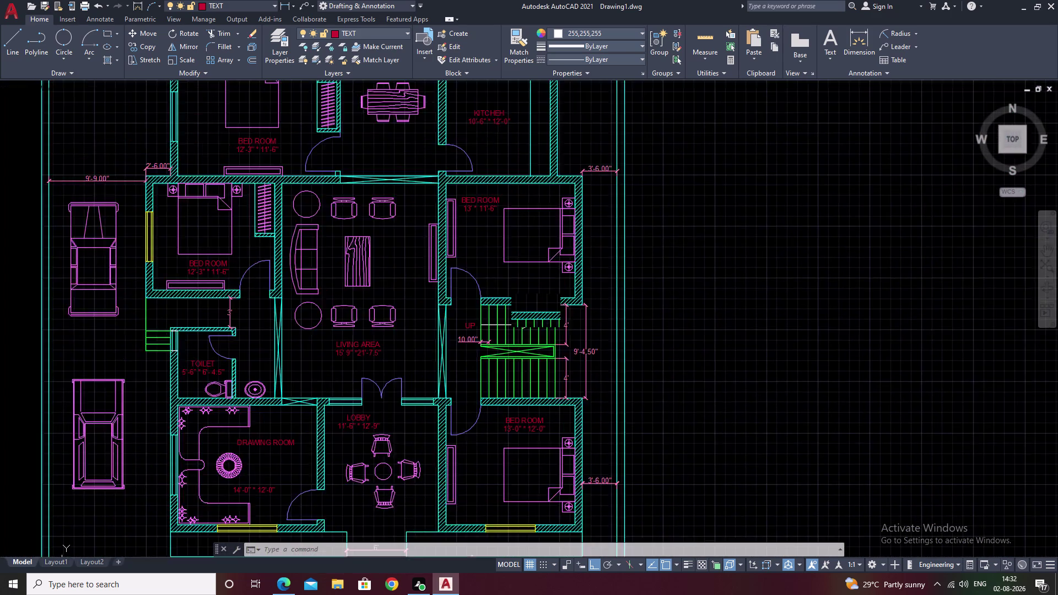
middle_drag(713, 363, 740, 365)
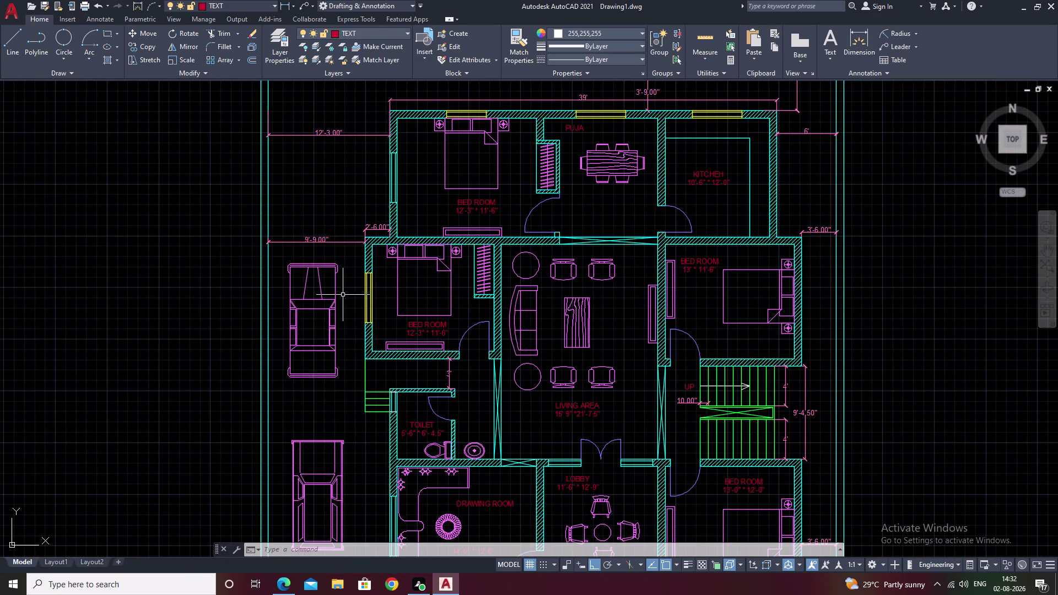
middle_drag(613, 119, 502, 107)
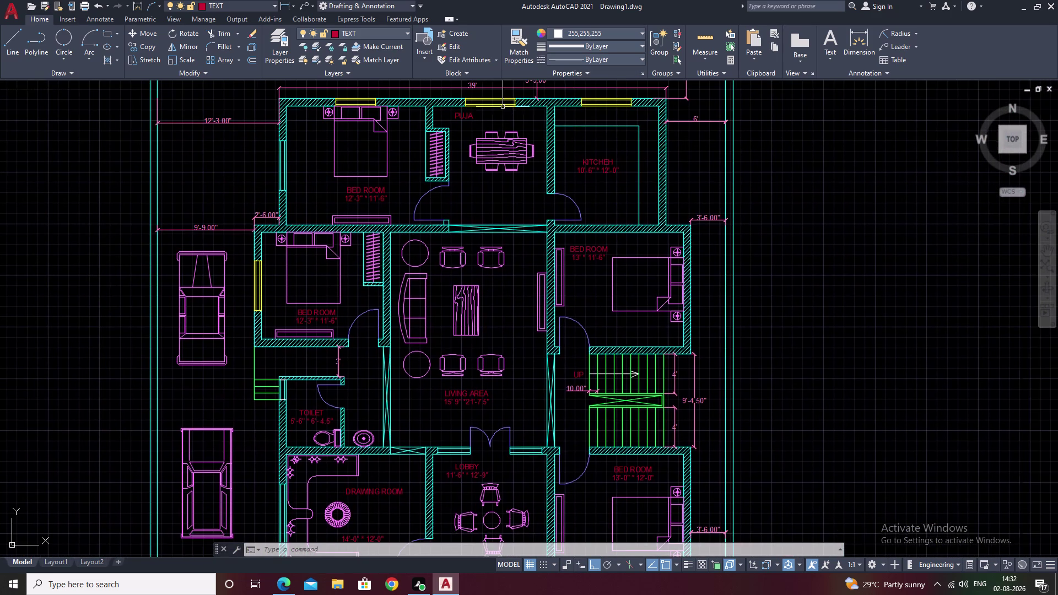
middle_drag(629, 256, 626, 137)
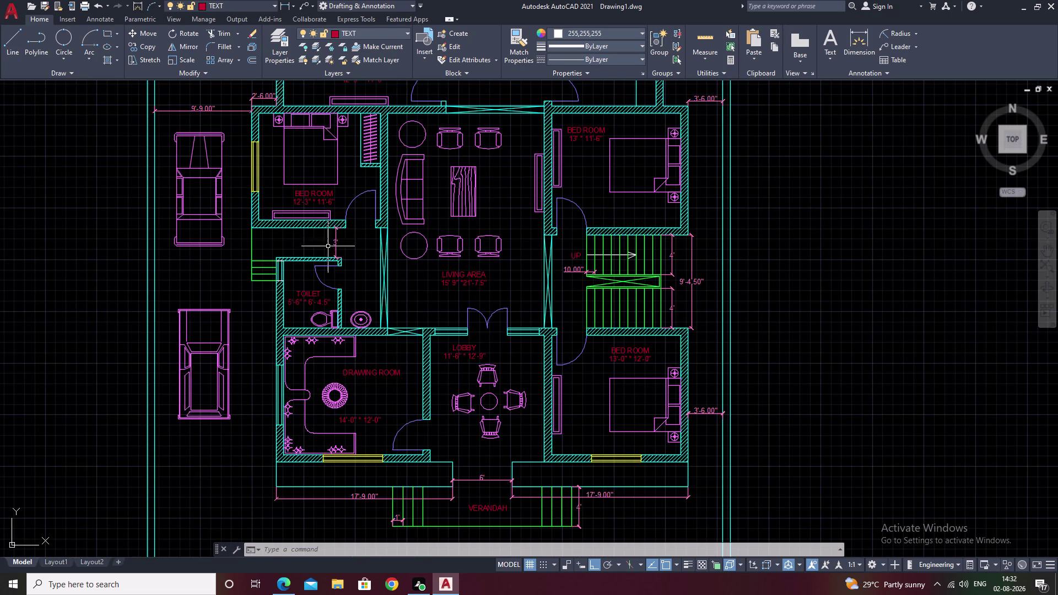
scroll(up, 3)
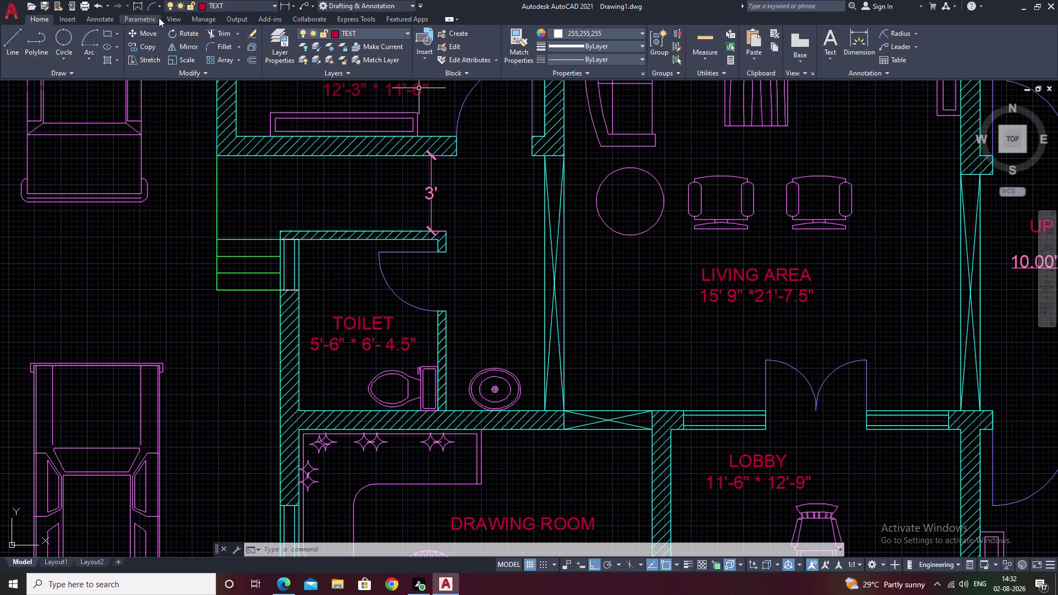
Make VNT current and move the toilet-wall ventilator lines onto VNT.
click(408, 32)
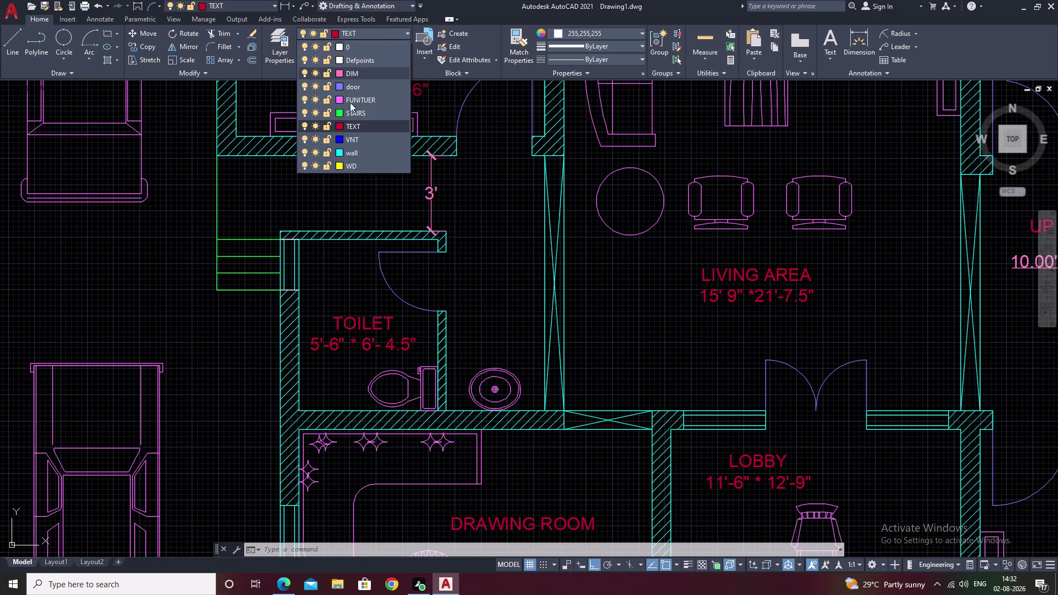
click(357, 140)
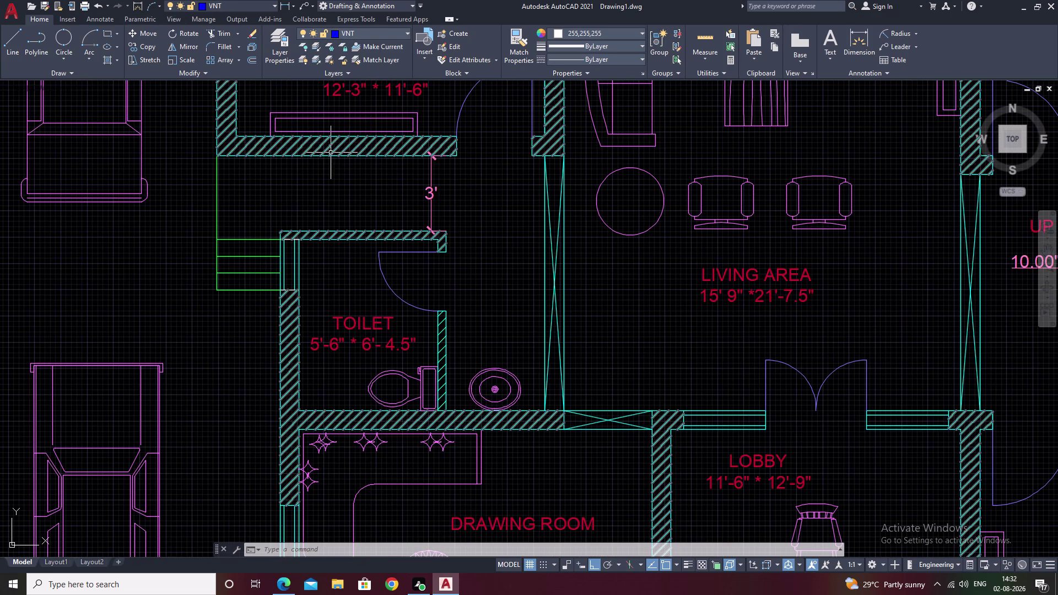
scroll(up, 3)
drag(304, 253, 167, 239)
drag(140, 234, 134, 233)
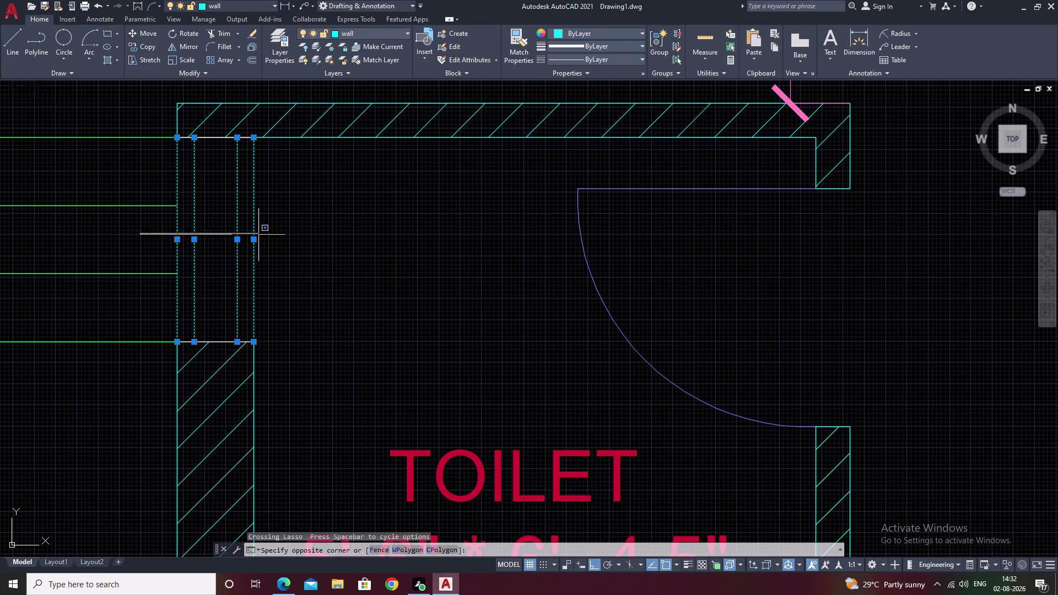
click(227, 263)
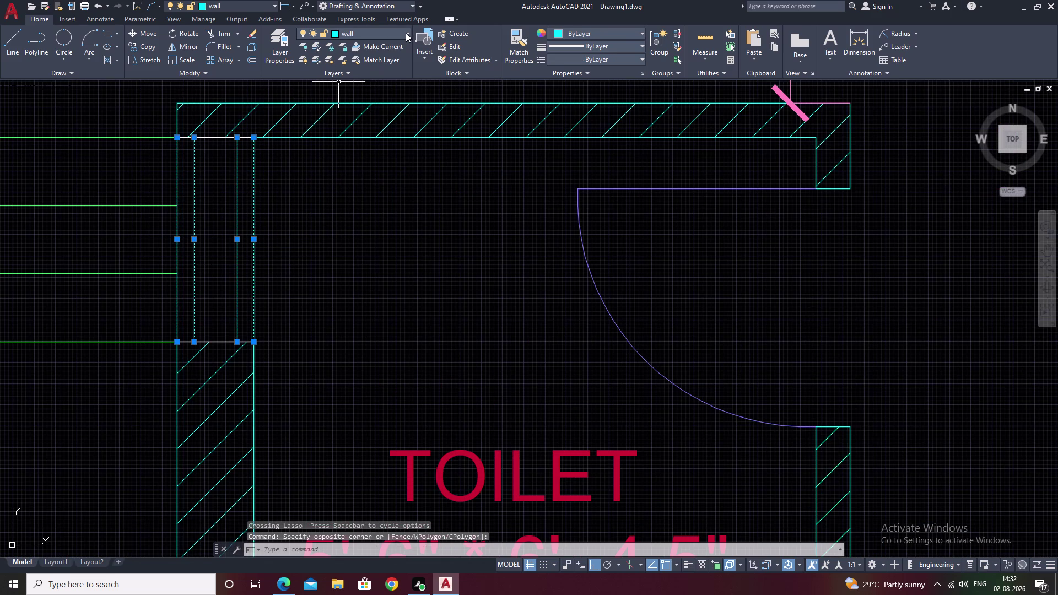
click(405, 33)
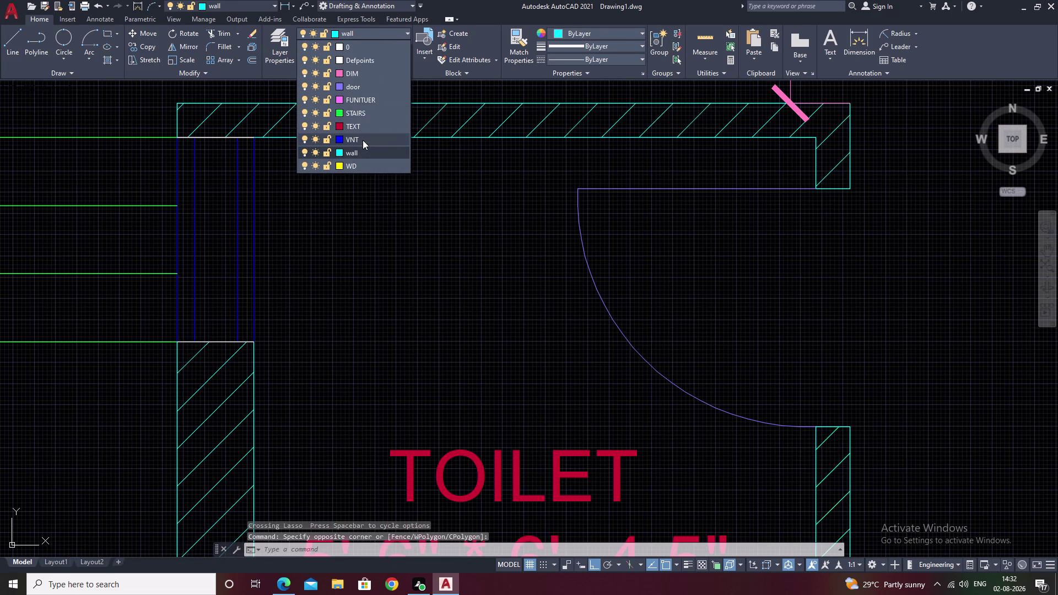
click(362, 140)
key(Escape)
scroll(up, 3)
middle_drag(302, 248, 623, 227)
scroll(down, 3)
middle_drag(632, 227, 605, 276)
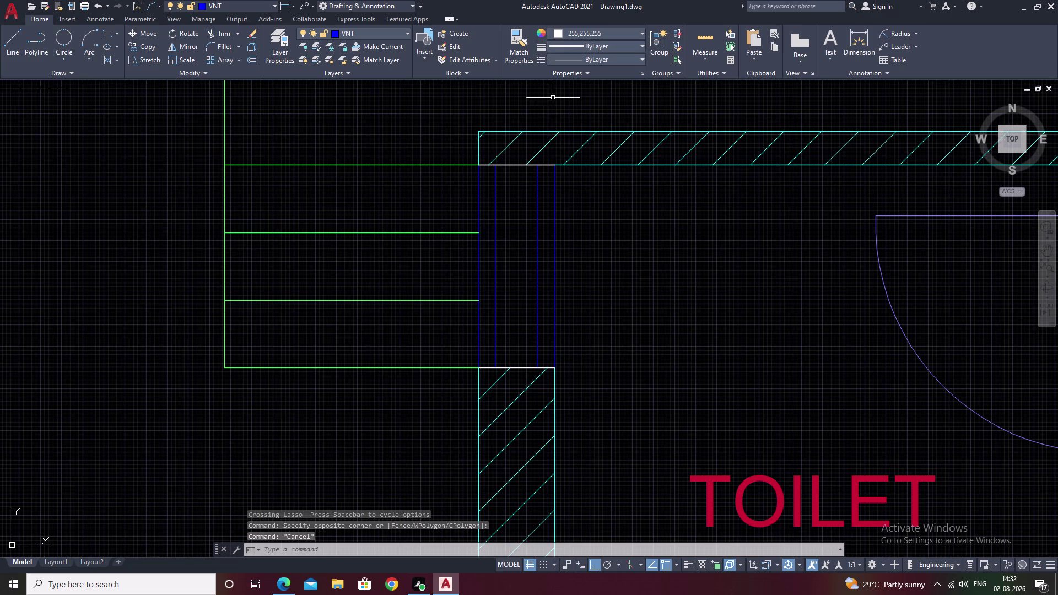
Match a blue ventilator line's properties onto two remaining ventilator lines.
click(520, 36)
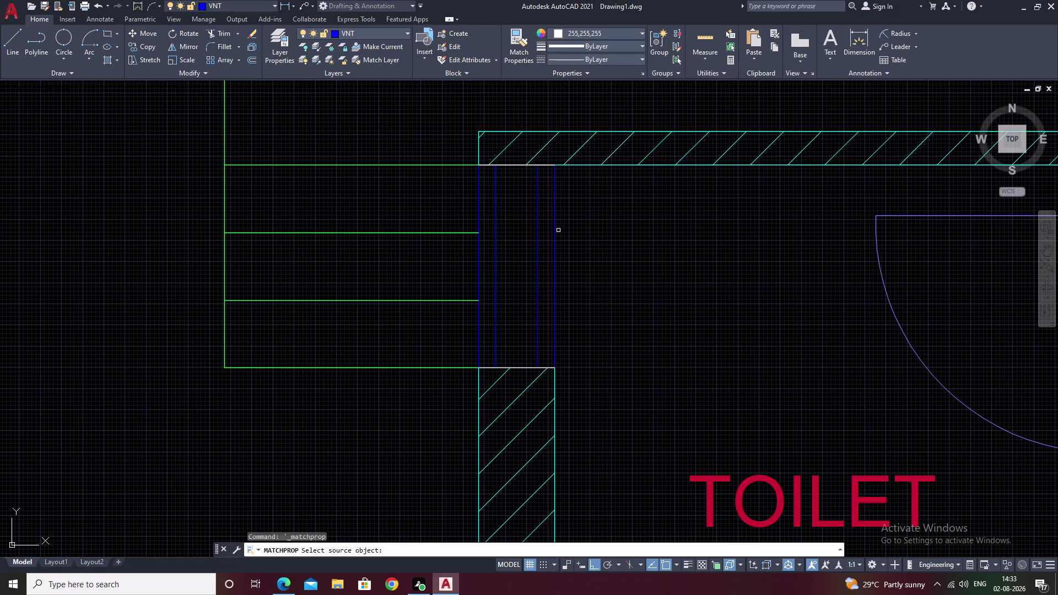
click(556, 233)
click(553, 235)
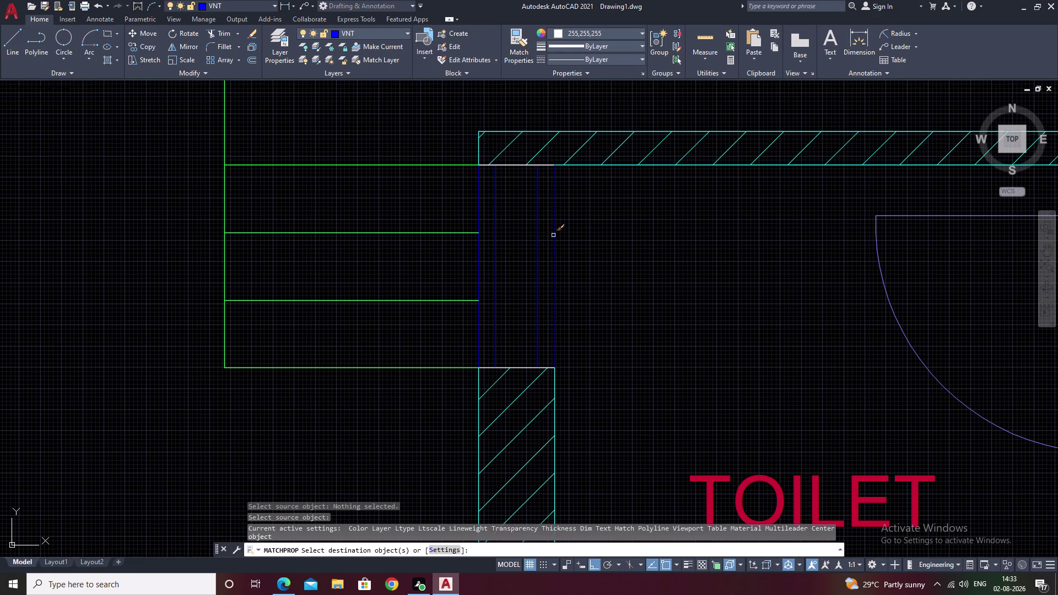
click(516, 166)
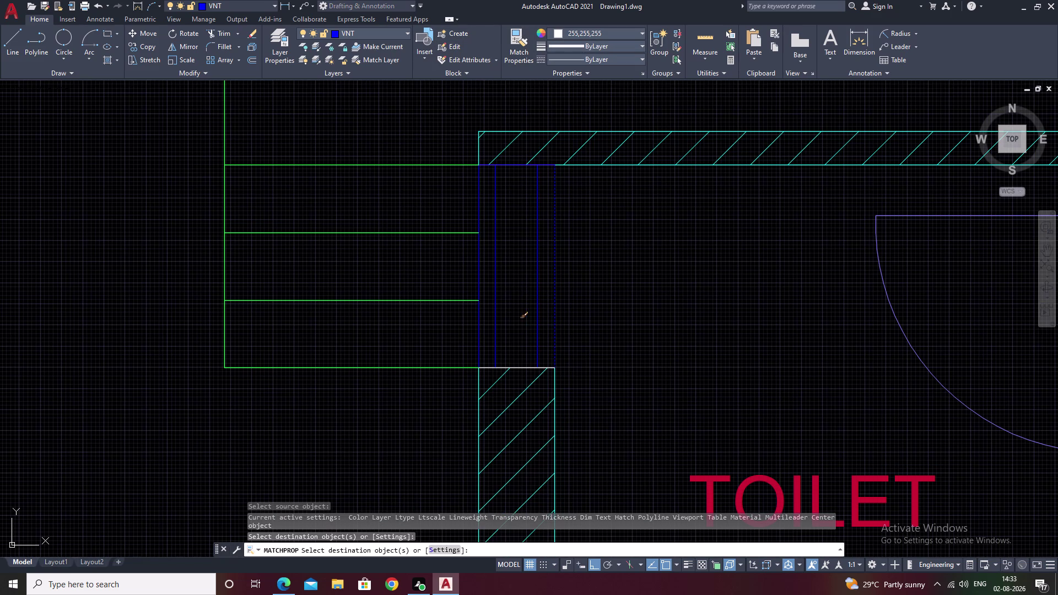
click(518, 368)
scroll(down, 3)
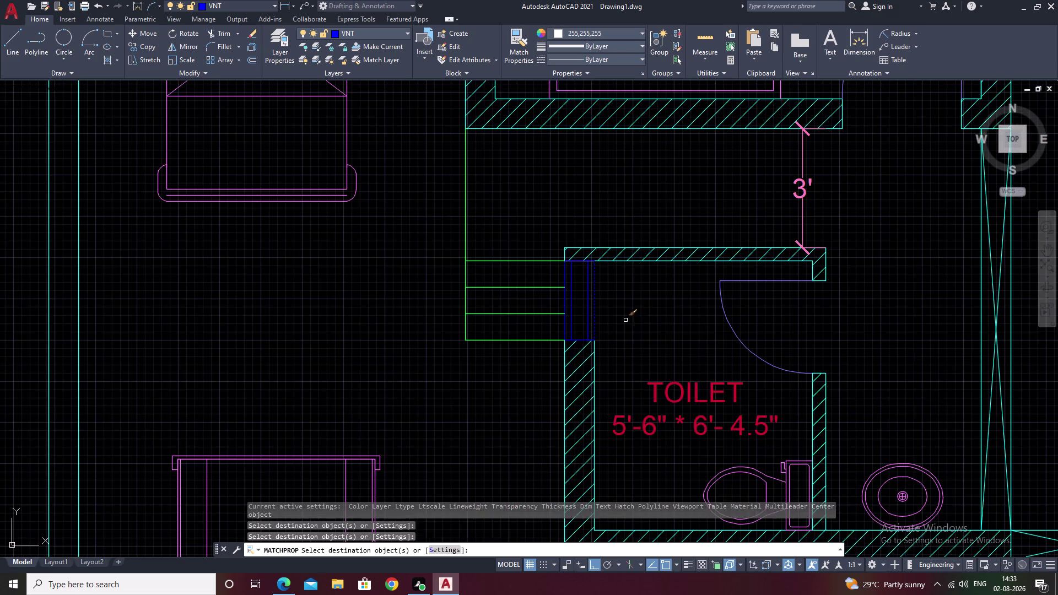
middle_drag(642, 317, 485, 297)
scroll(down, 3)
key(Escape)
scroll(down, 3)
middle_drag(609, 288, 551, 289)
scroll(up, 3)
middle_drag(584, 290, 706, 249)
middle_drag(589, 306, 635, 282)
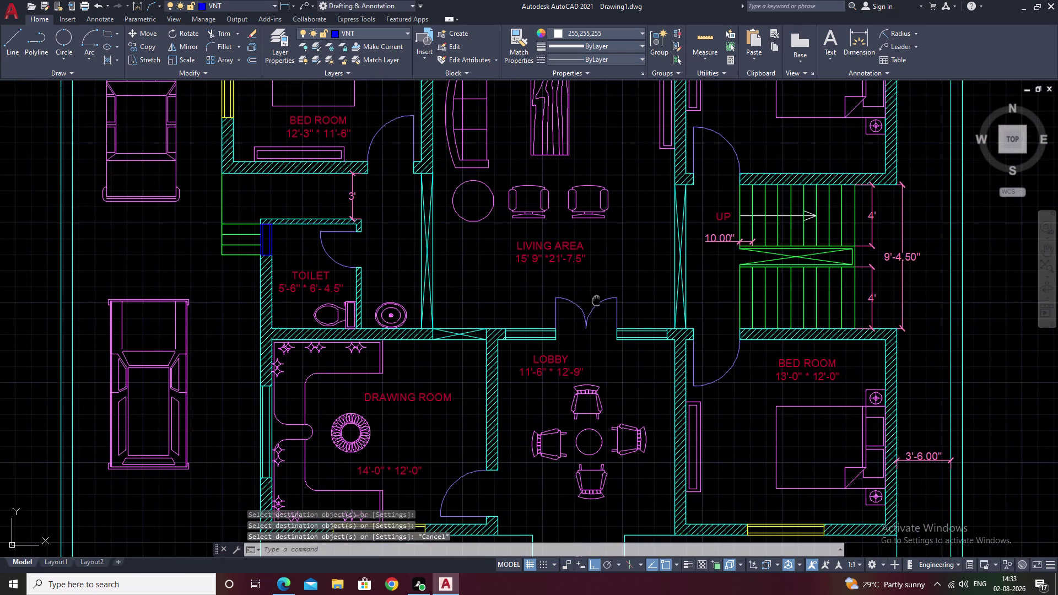
middle_drag(634, 282, 677, 264)
middle_drag(612, 306, 717, 265)
scroll(down, 3)
middle_drag(705, 268, 474, 347)
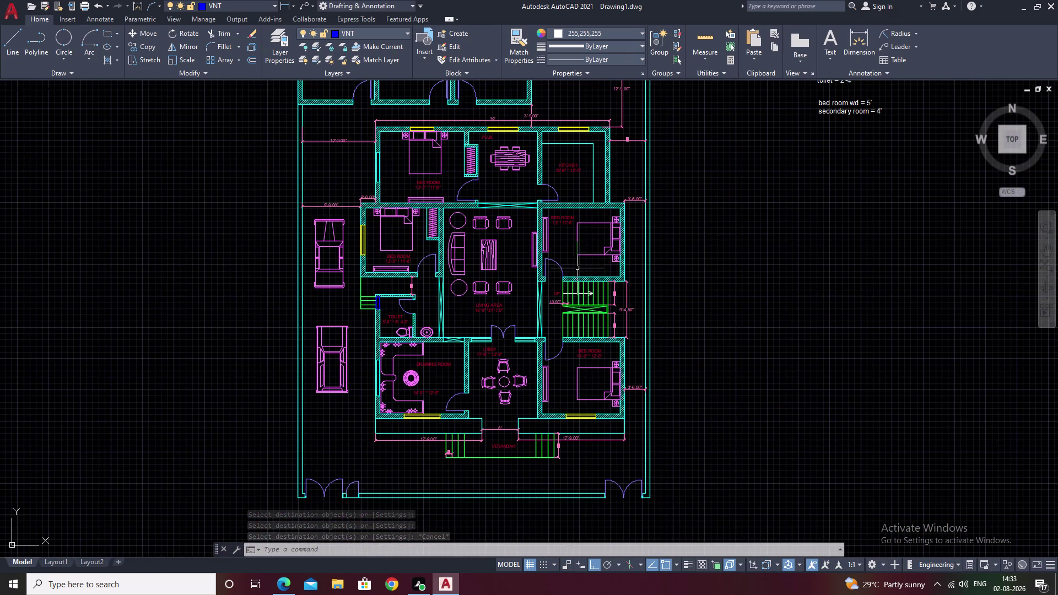
middle_drag(575, 267, 529, 318)
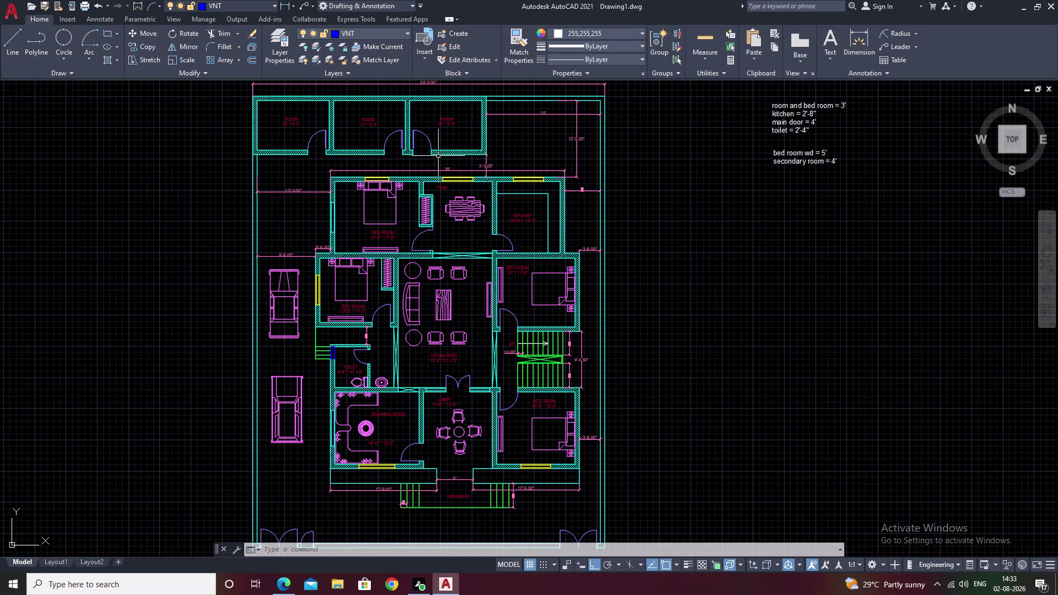
middle_drag(476, 165, 527, 174)
scroll(down, 3)
middle_drag(530, 224, 537, 216)
scroll(up, 3)
middle_drag(531, 224, 585, 208)
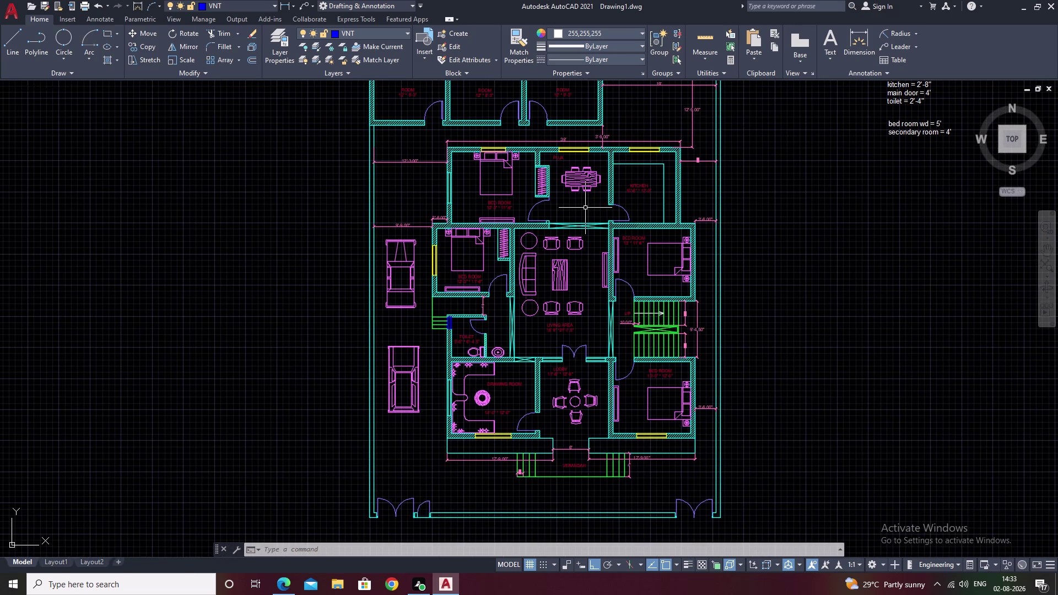
scroll(down, 3)
middle_drag(558, 235, 654, 235)
scroll(up, 3)
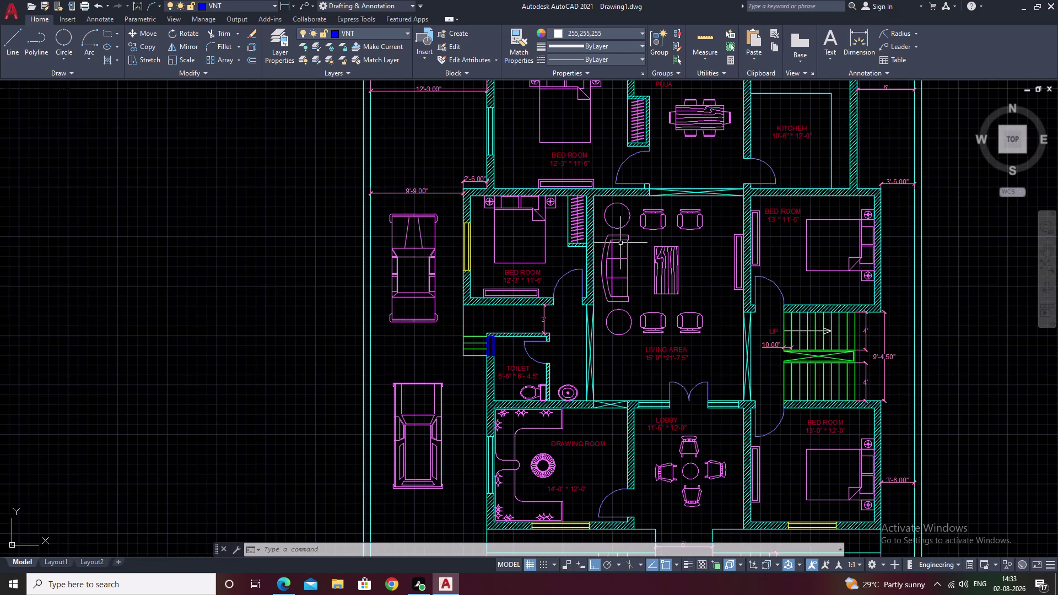
middle_drag(620, 243, 749, 230)
middle_drag(801, 253, 748, 256)
scroll(up, 3)
scroll(down, 3)
scroll(up, 3)
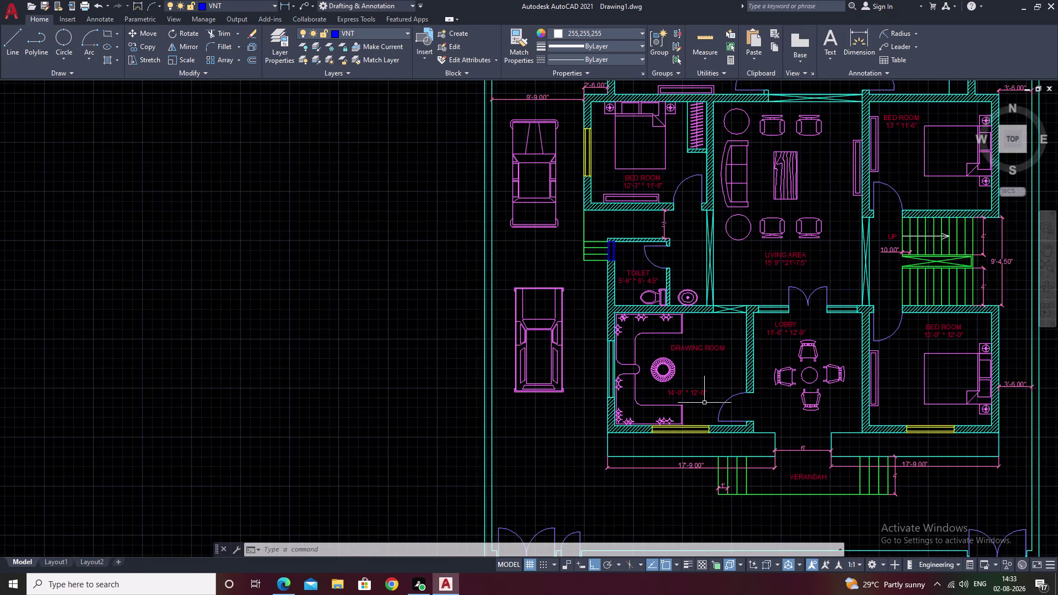
middle_drag(700, 403, 777, 293)
scroll(down, 3)
middle_drag(837, 330, 794, 344)
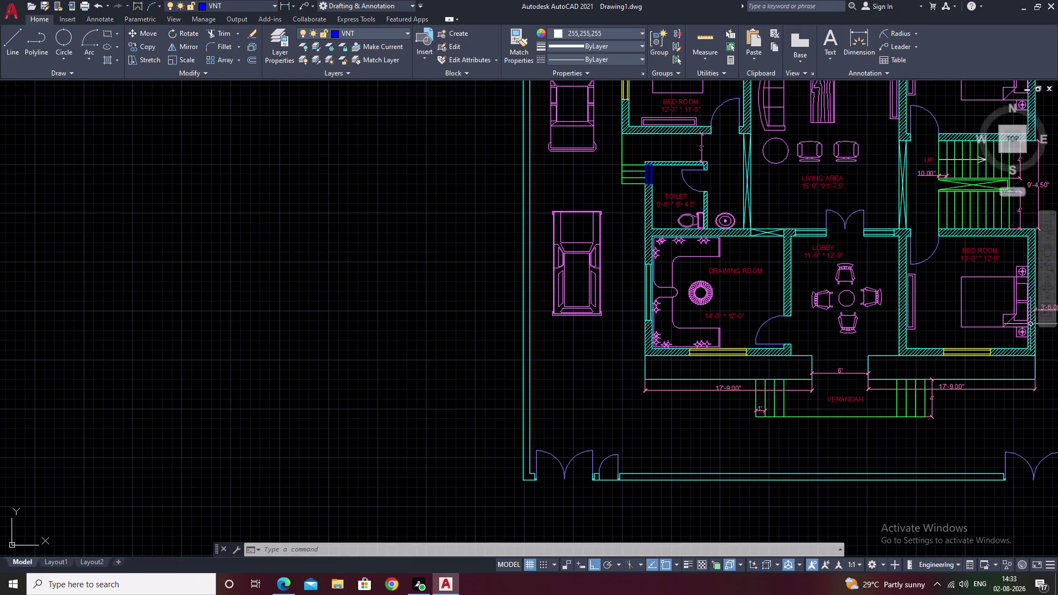
middle_drag(1033, 323, 911, 351)
middle_drag(908, 330, 857, 353)
middle_drag(839, 350, 938, 382)
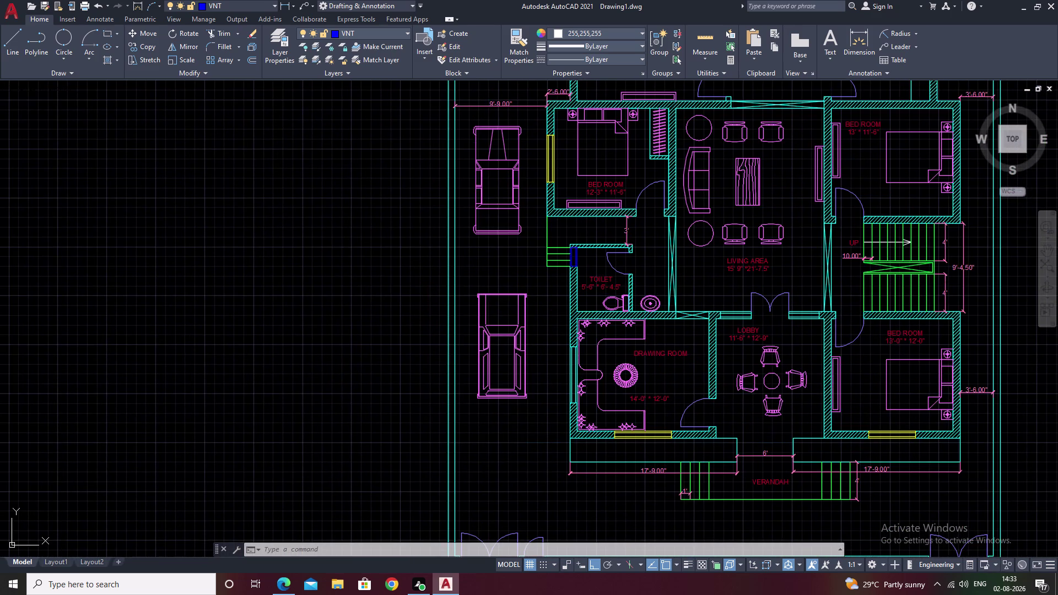
middle_drag(888, 326, 921, 340)
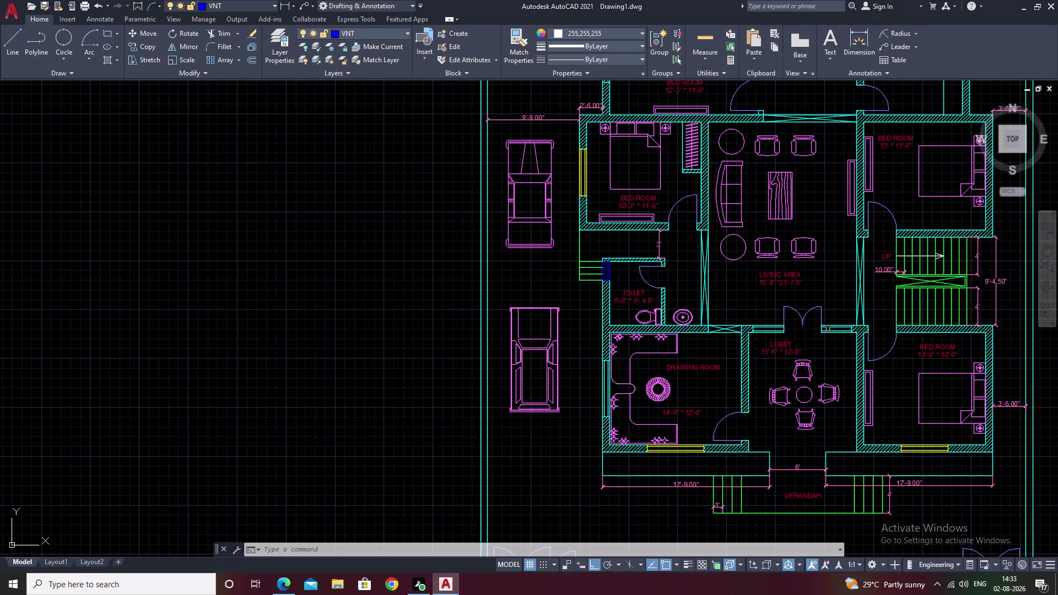
middle_drag(756, 264, 720, 321)
middle_drag(767, 263, 717, 302)
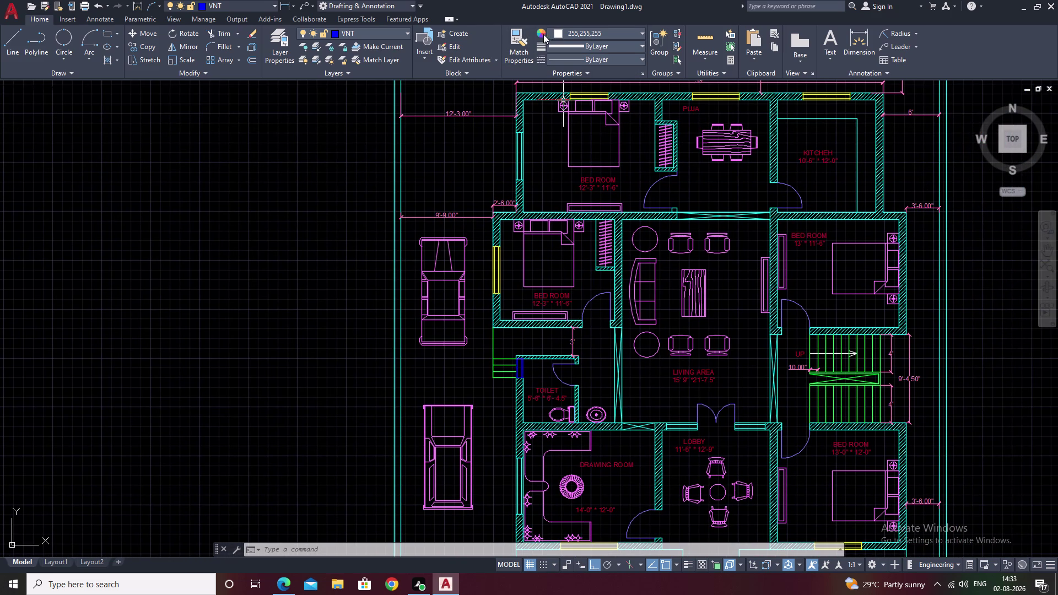
click(73, 18)
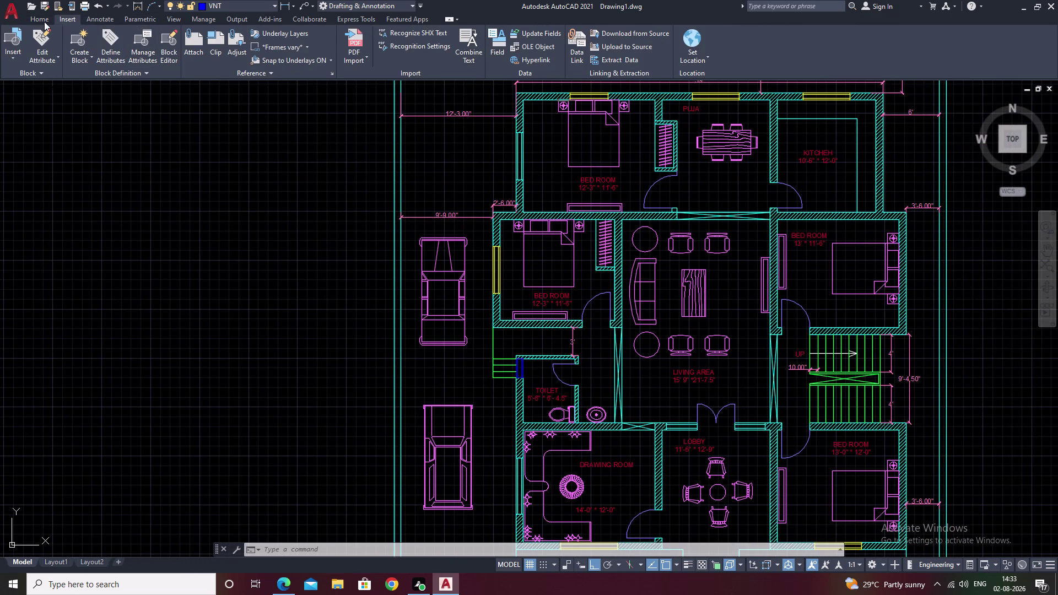
click(49, 22)
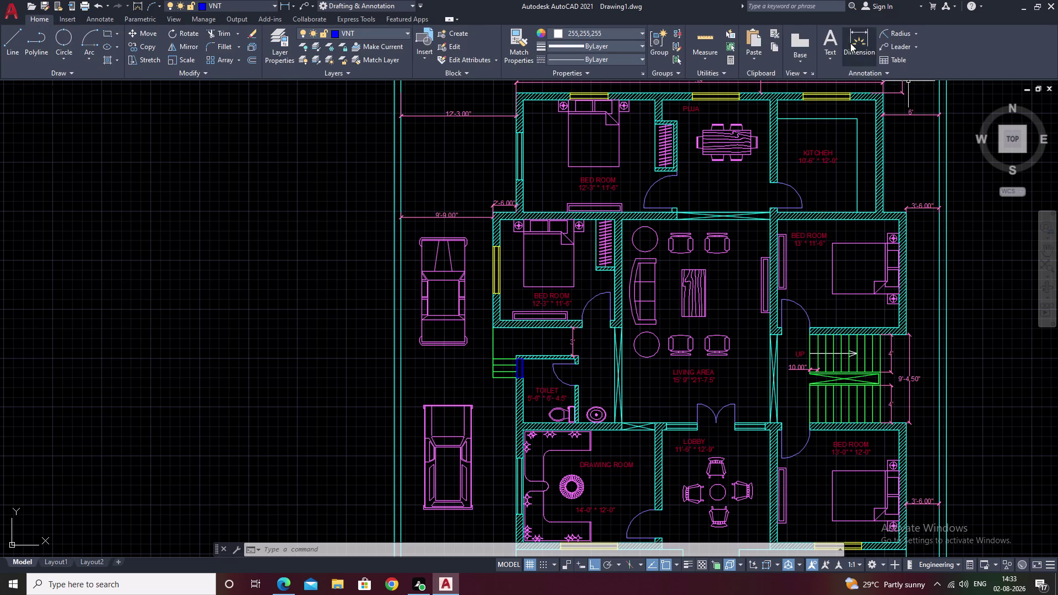
click(860, 39)
middle_drag(520, 337, 532, 288)
Dimension the step opening beside the toilet as 2'-6.00".
scroll(up, 3)
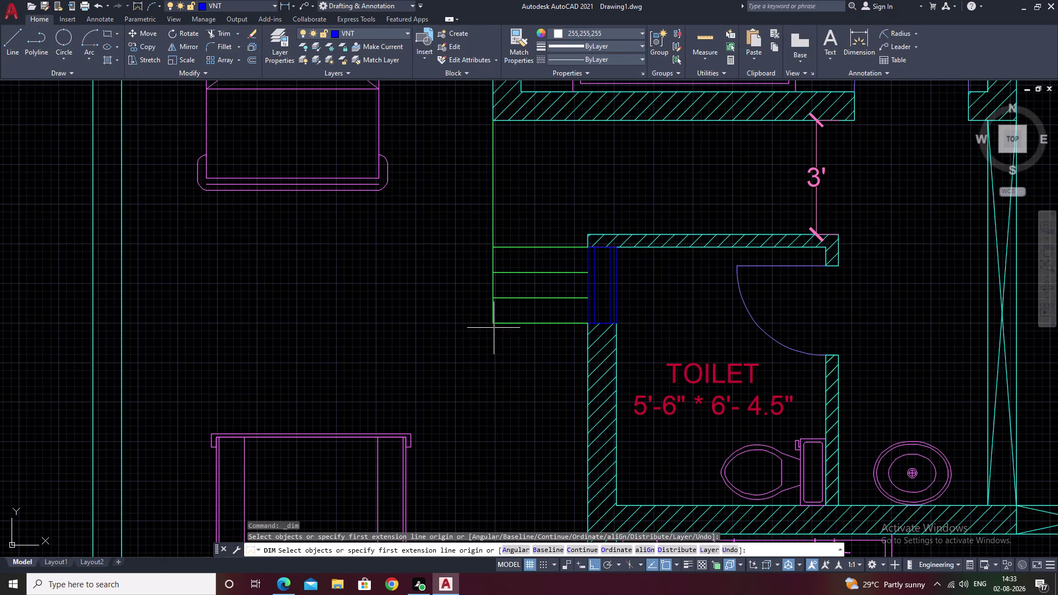
click(493, 325)
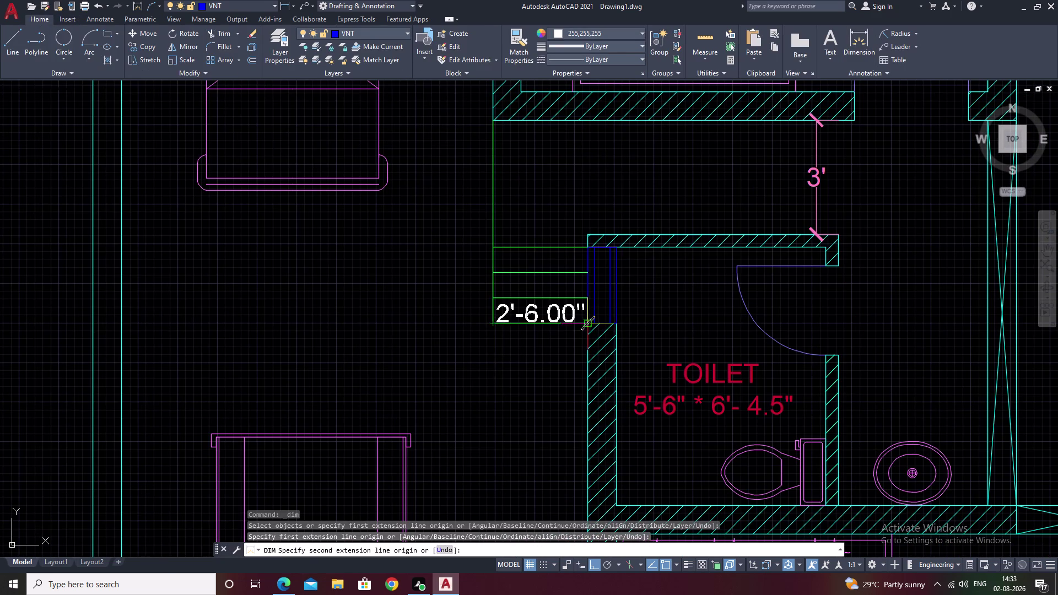
click(589, 323)
click(564, 375)
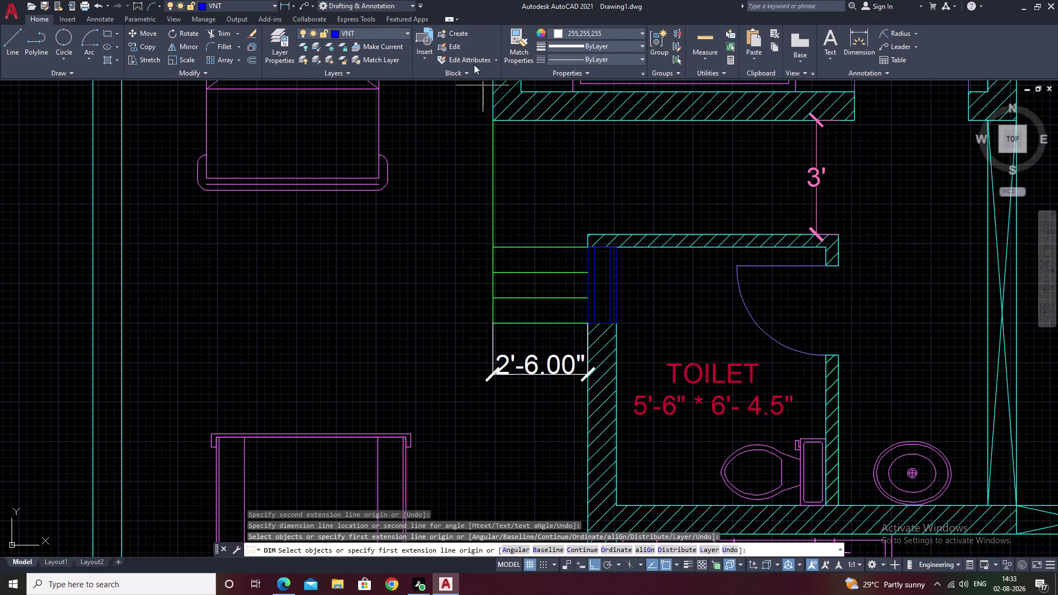
scroll(down, 3)
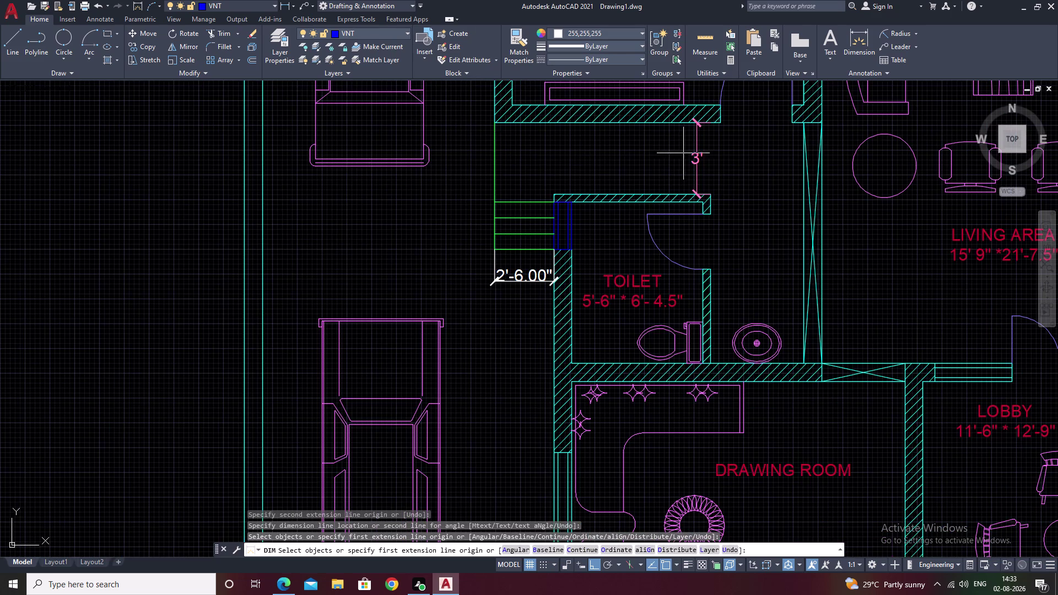
Attempt matching properties from the 3' dimension several times, cancelling each try.
click(518, 33)
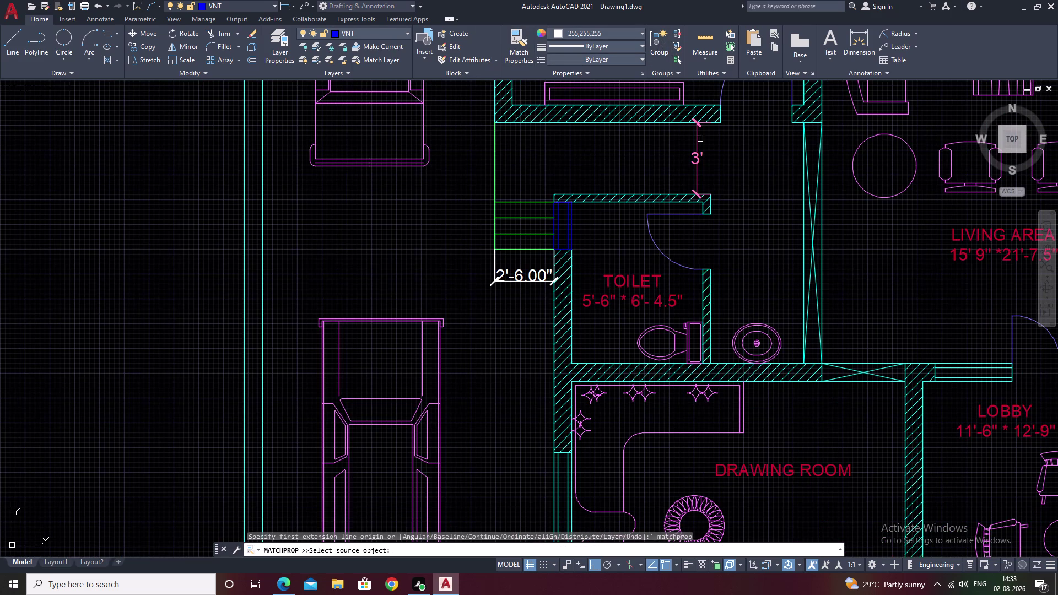
click(697, 158)
click(525, 272)
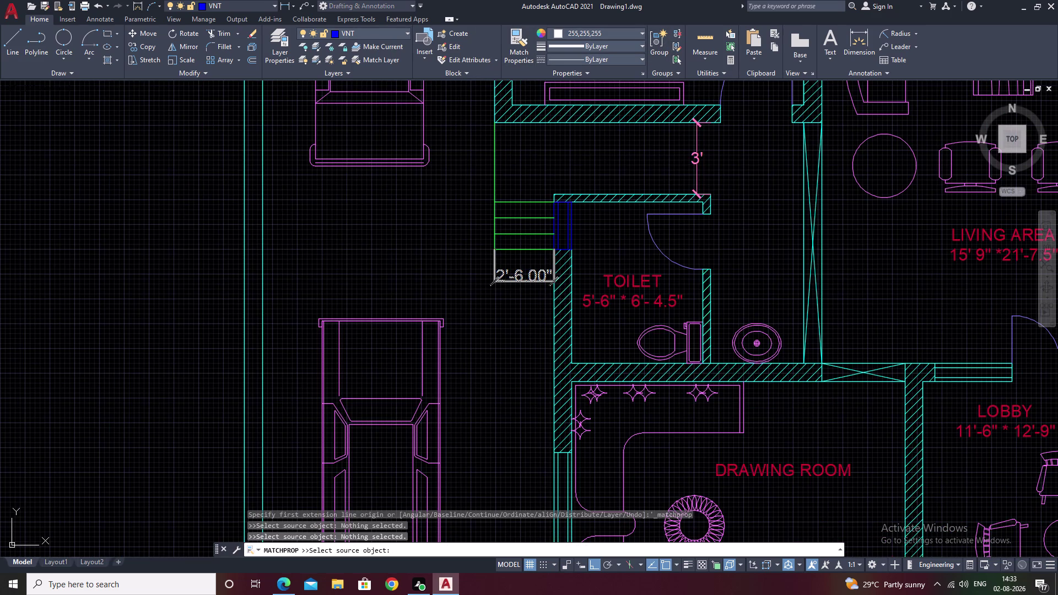
click(515, 48)
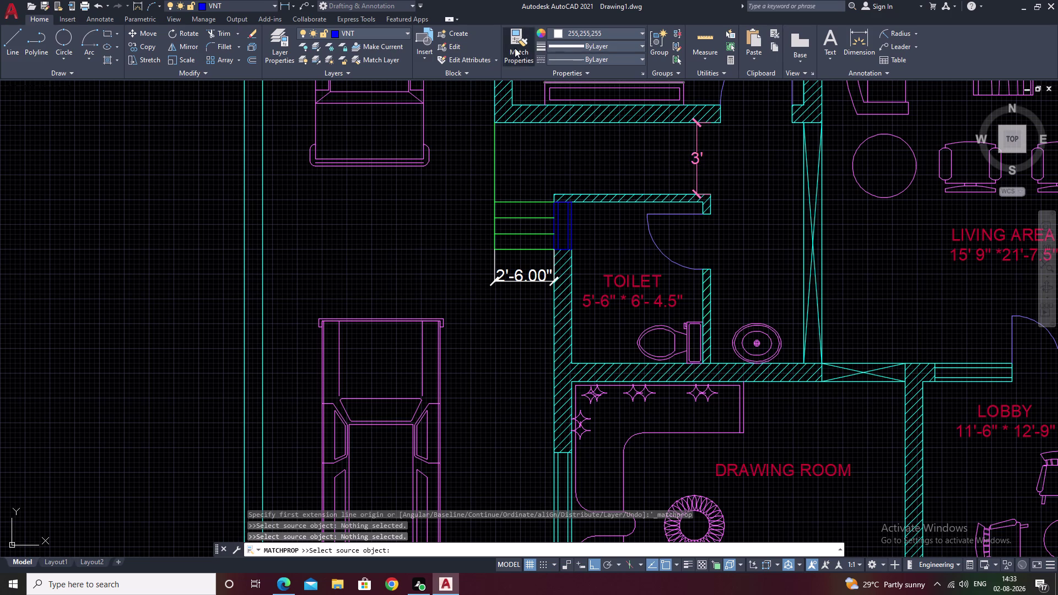
click(699, 161)
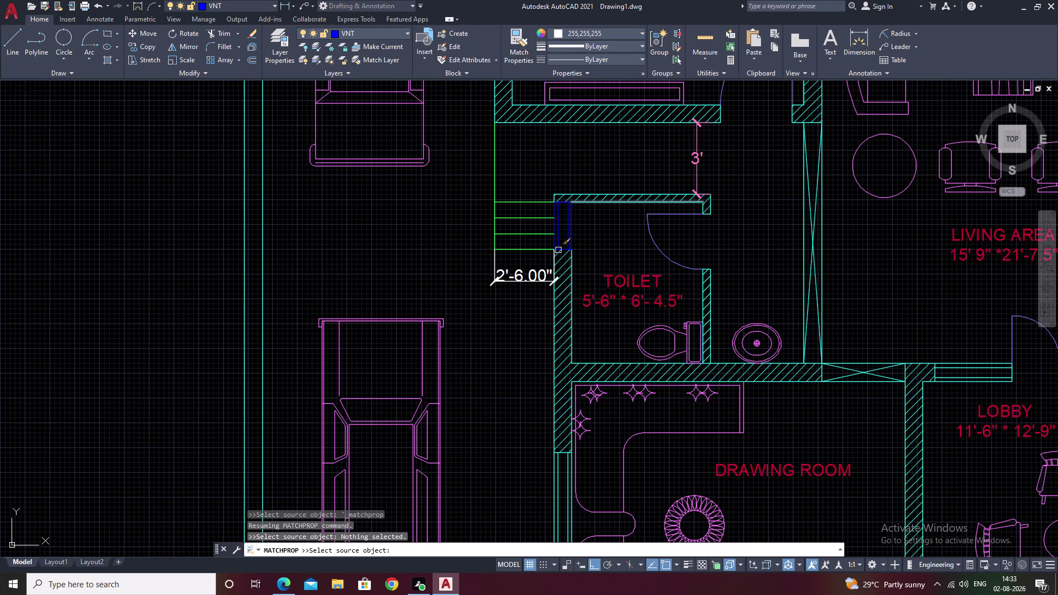
click(523, 280)
key(Escape)
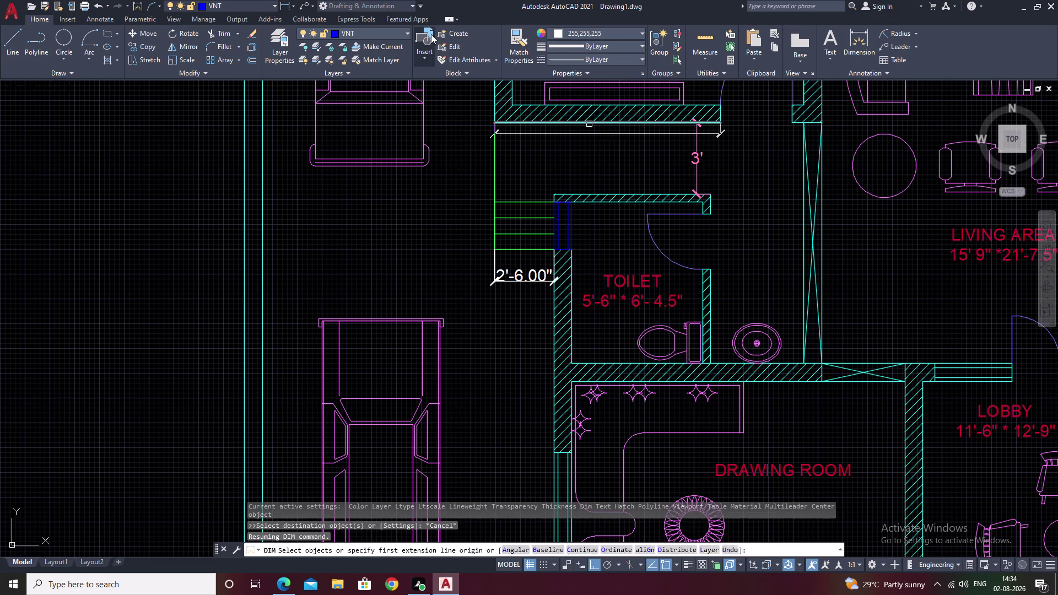
click(515, 38)
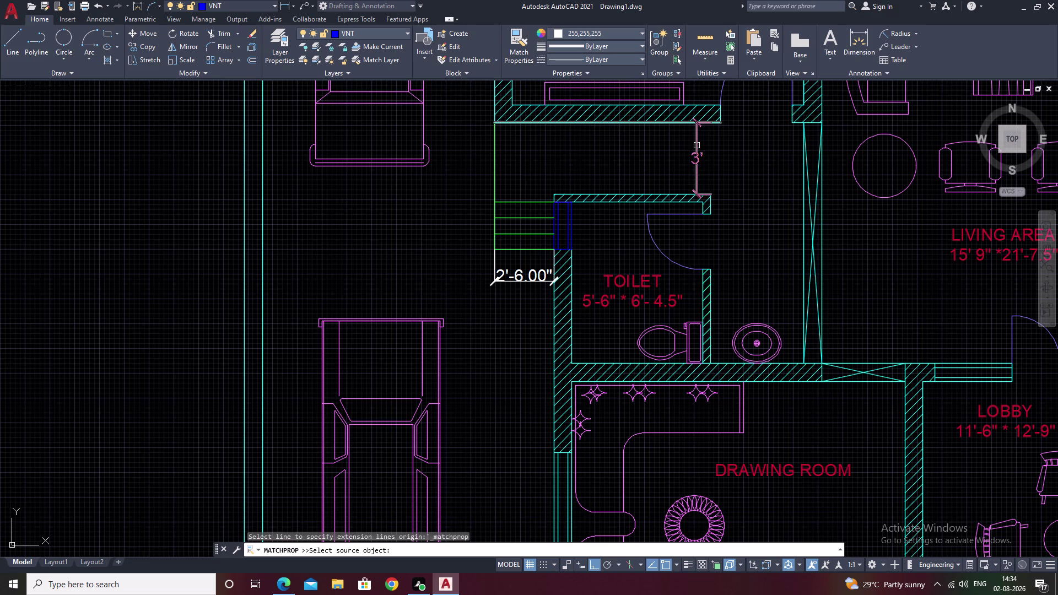
click(697, 144)
click(533, 278)
scroll(down, 3)
key(Escape)
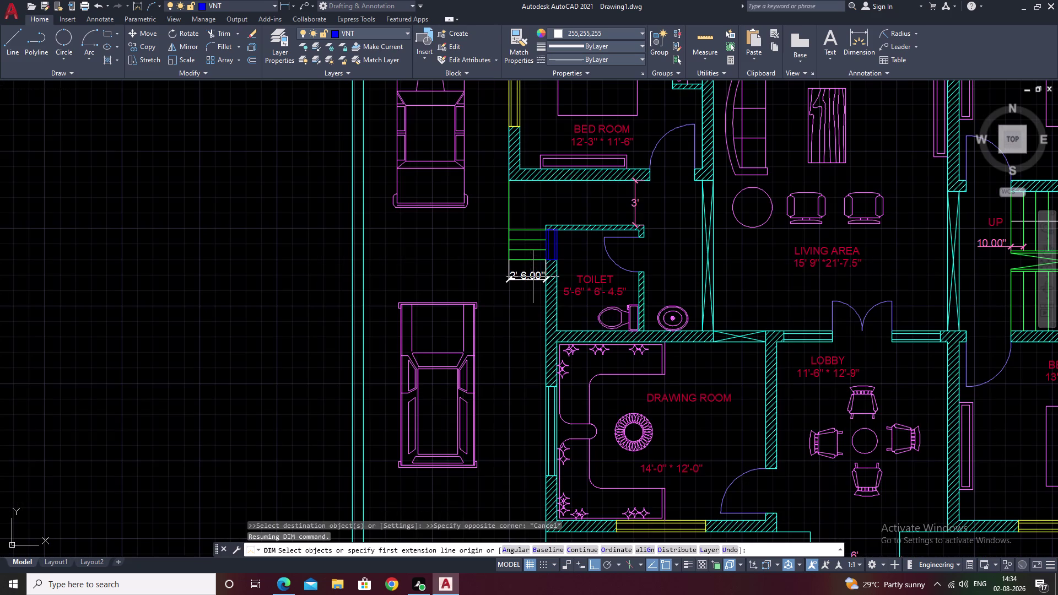
key(space)
Apply the 3' dimension's style to the 2'-6.00" dimension.
click(523, 40)
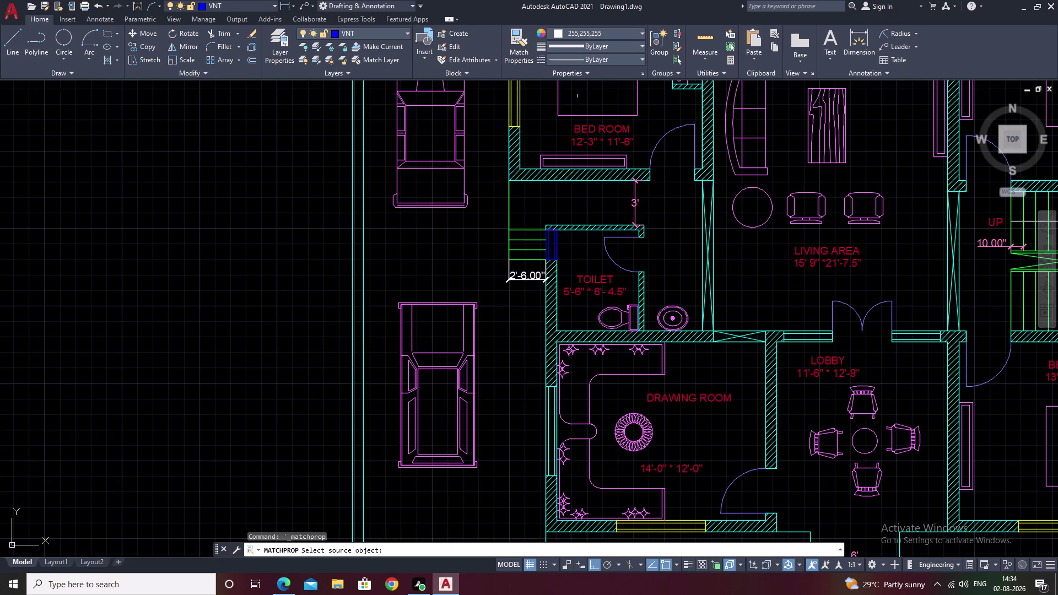
scroll(up, 3)
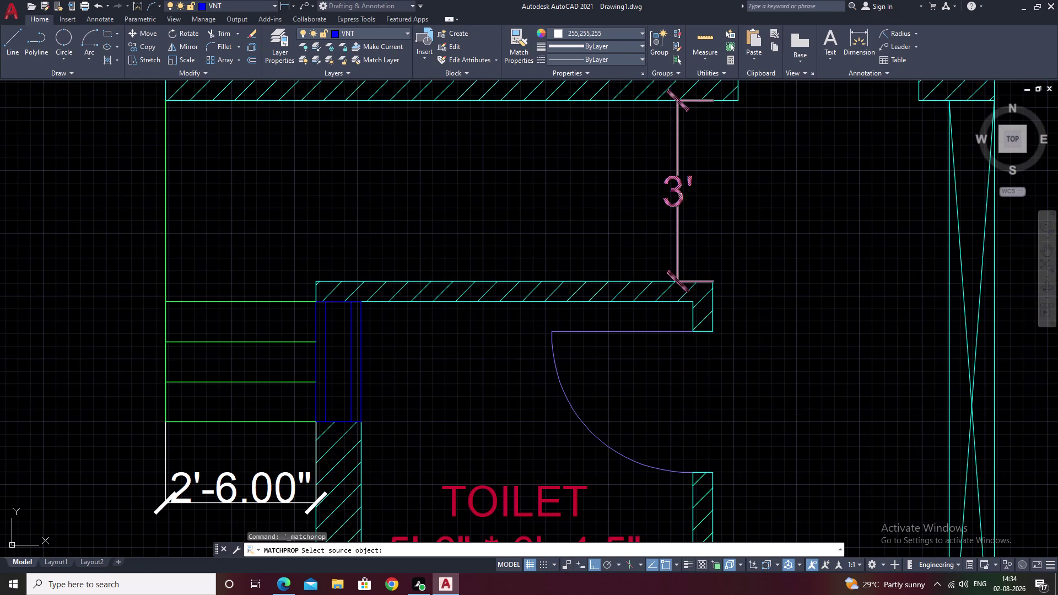
click(681, 196)
middle_drag(422, 251, 568, 146)
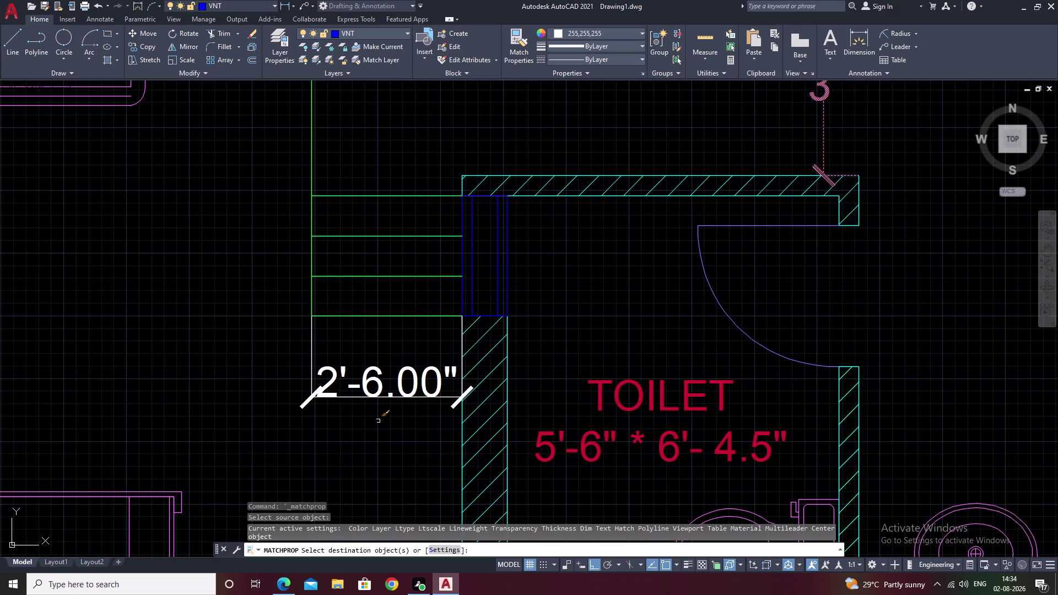
click(369, 384)
key(Escape)
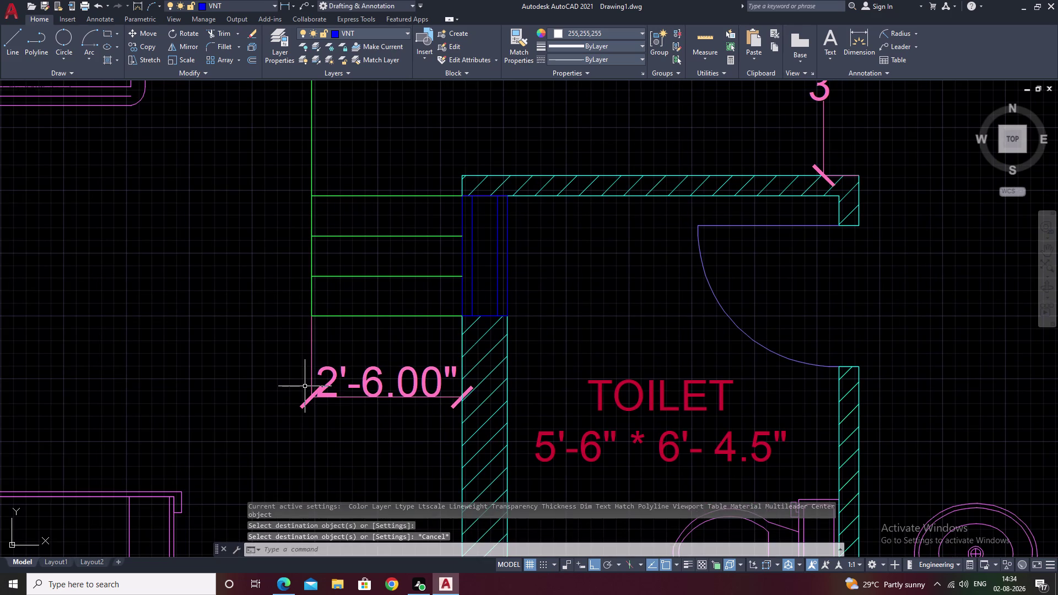
scroll(down, 3)
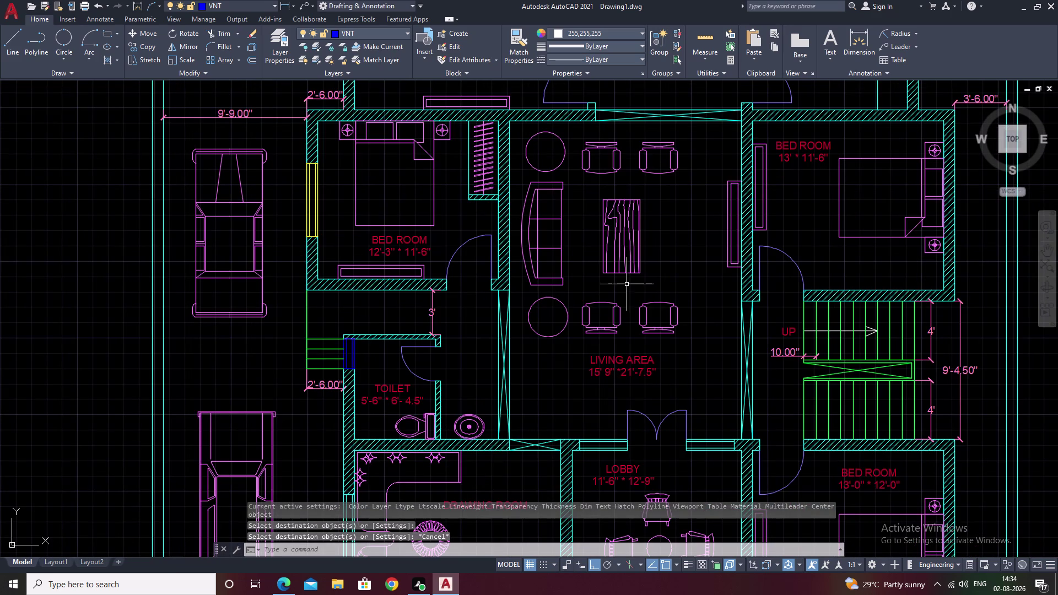
scroll(down, 3)
middle_drag(712, 290, 749, 246)
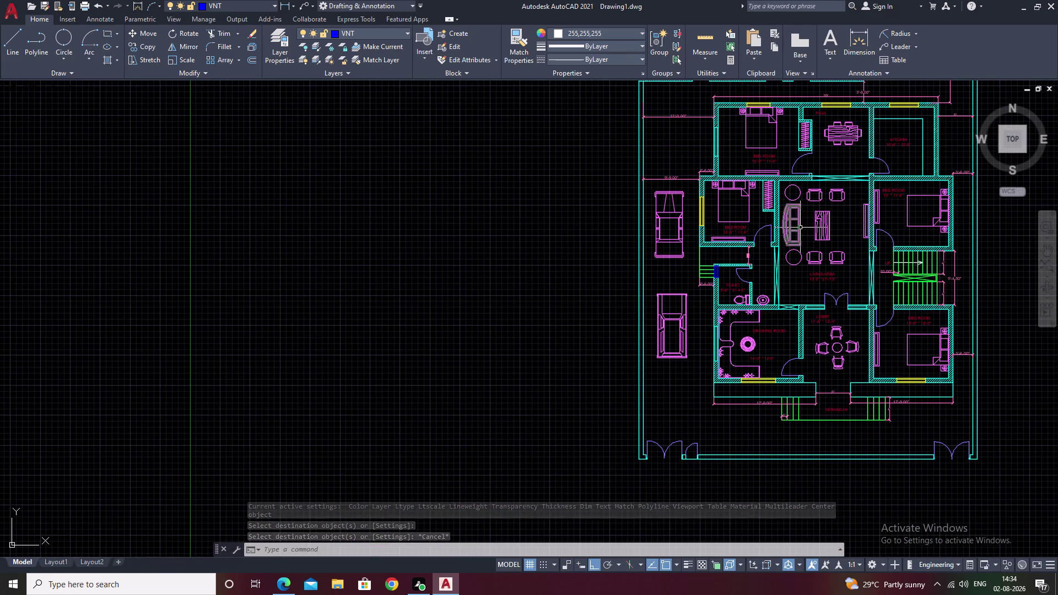
middle_drag(800, 227, 680, 277)
middle_drag(701, 176, 600, 261)
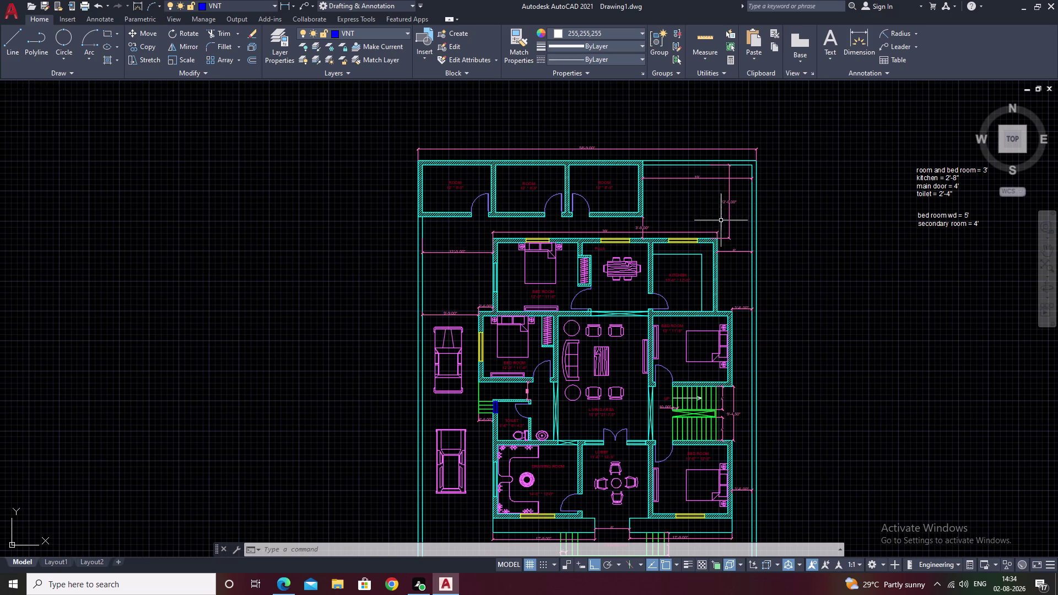
middle_drag(762, 379, 745, 263)
scroll(up, 3)
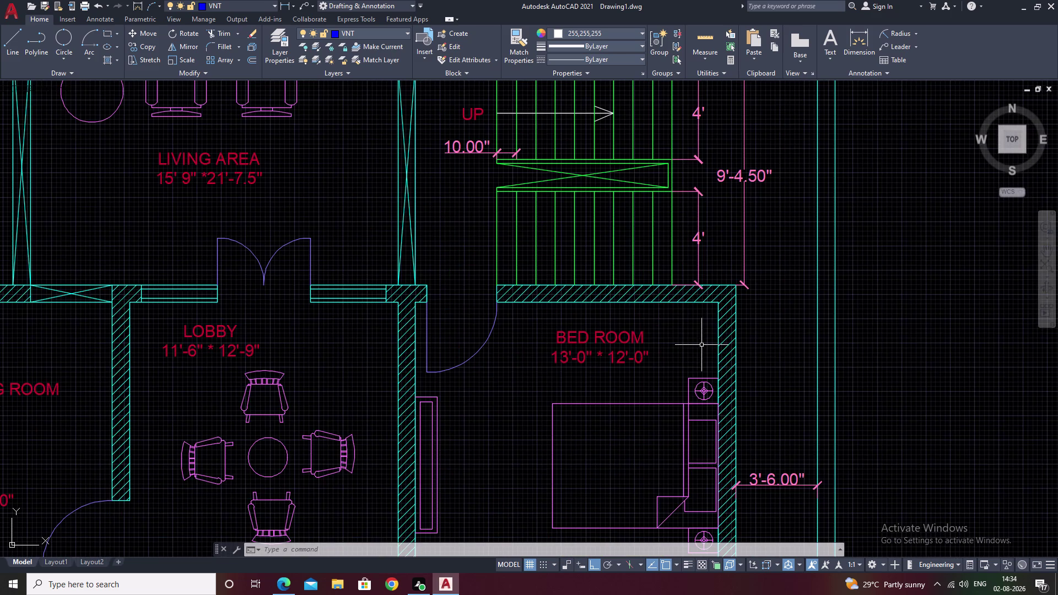
middle_drag(701, 345, 803, 278)
scroll(down, 3)
middle_drag(711, 331, 784, 259)
middle_drag(797, 348, 837, 284)
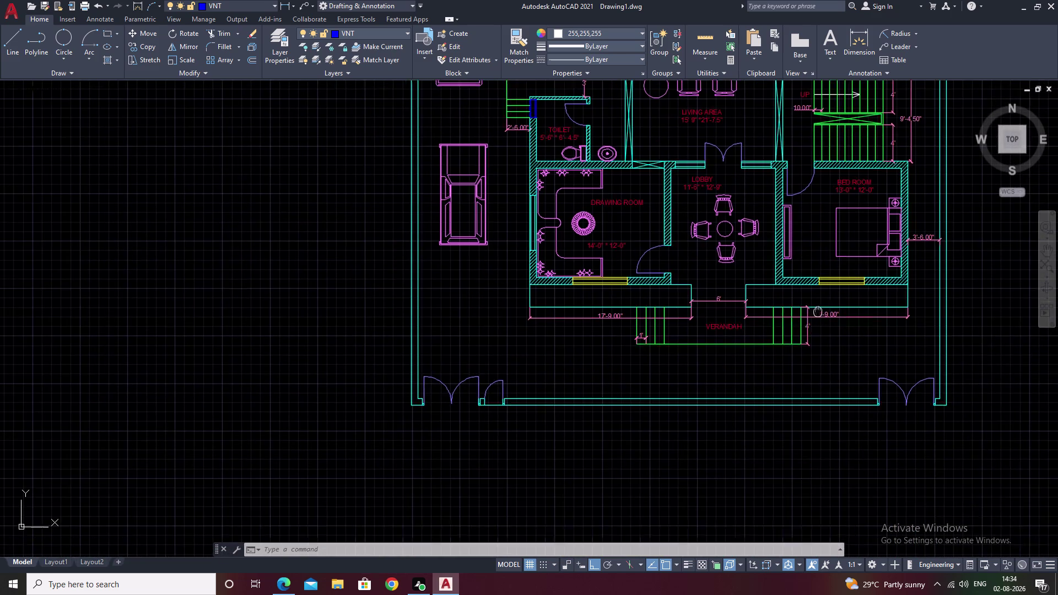
middle_drag(837, 283, 851, 265)
scroll(down, 3)
middle_drag(763, 306, 624, 369)
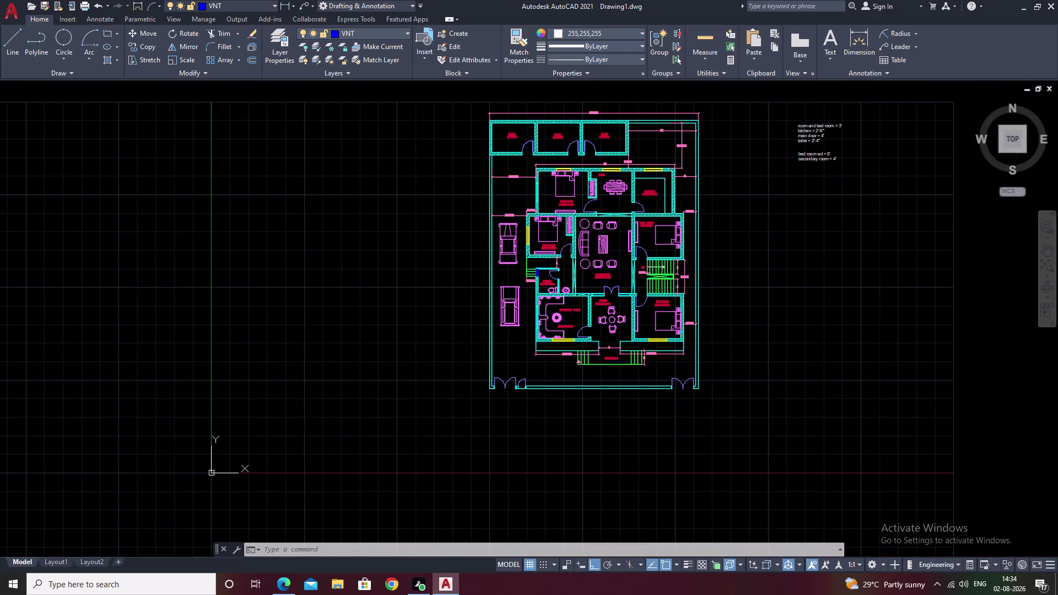
scroll(up, 3)
scroll(up, 3)
scroll(down, 3)
middle_drag(623, 220, 624, 302)
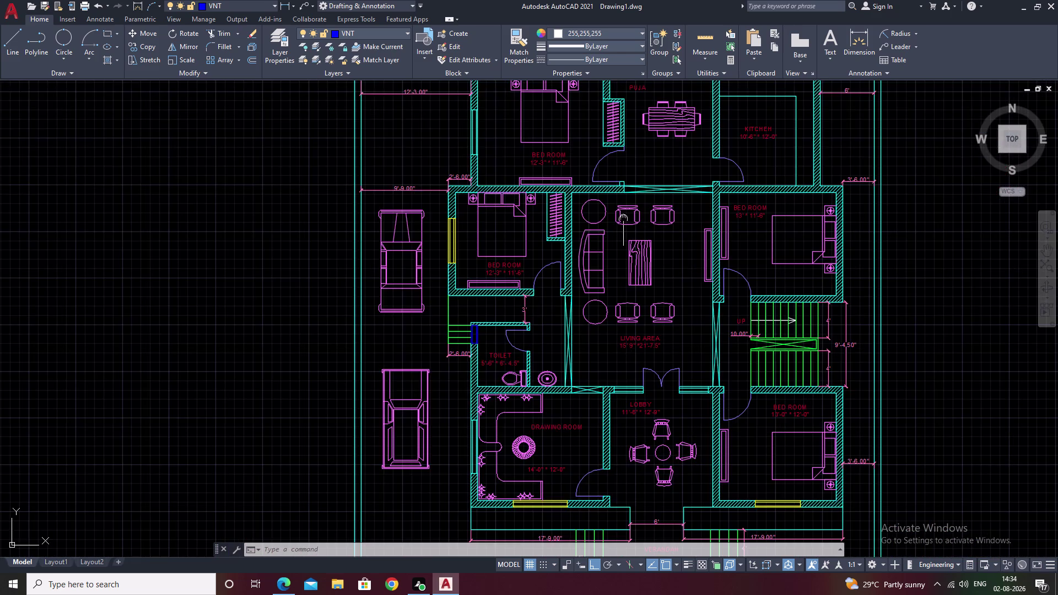
middle_drag(624, 302, 656, 360)
scroll(up, 3)
middle_drag(639, 245, 839, 256)
scroll(down, 3)
scroll(down, 3)
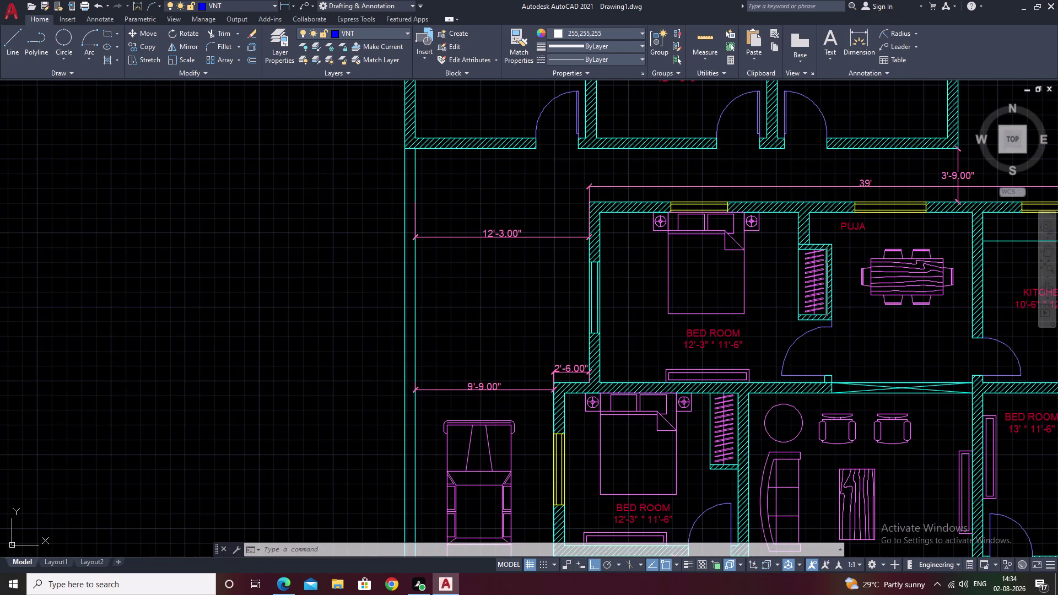
middle_drag(757, 312, 726, 330)
middle_drag(892, 260, 720, 286)
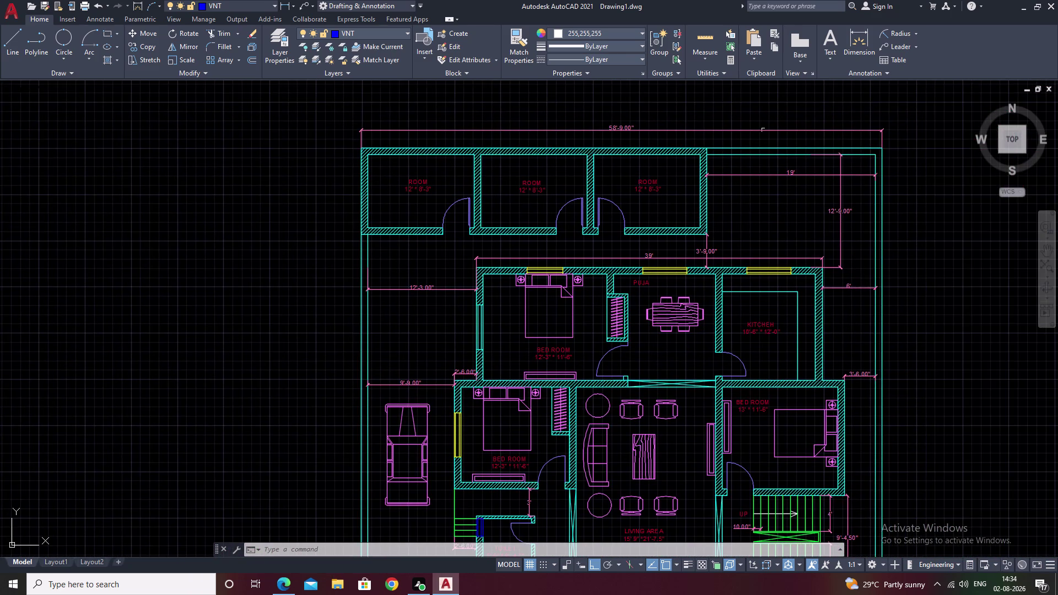
scroll(up, 3)
scroll(down, 3)
scroll(up, 3)
scroll(down, 3)
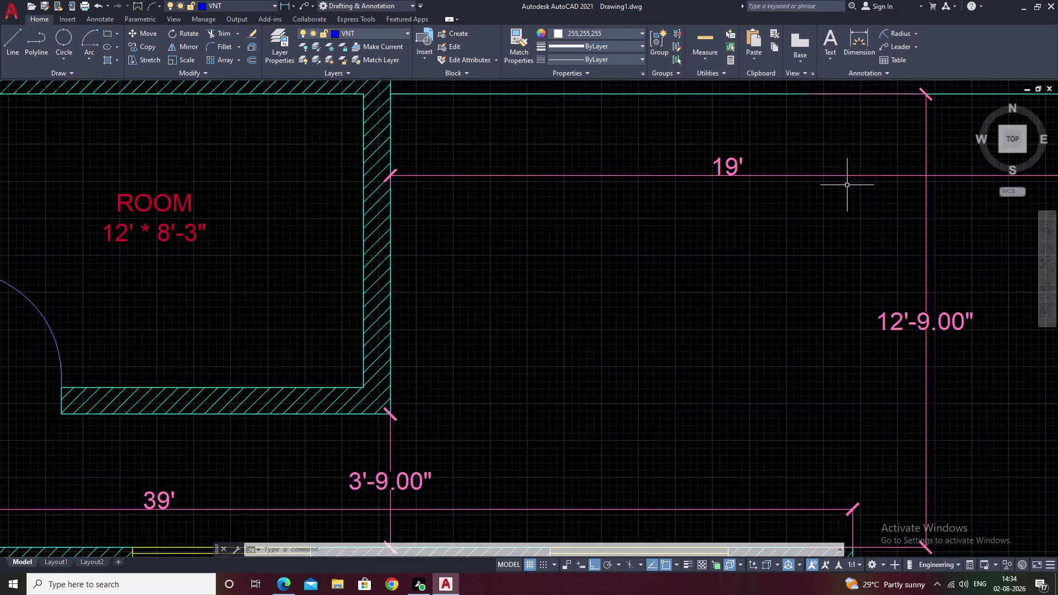
scroll(down, 3)
text(D)
Set the Standard dimension style's baseline spacing to 0 and close the dialog.
key(space)
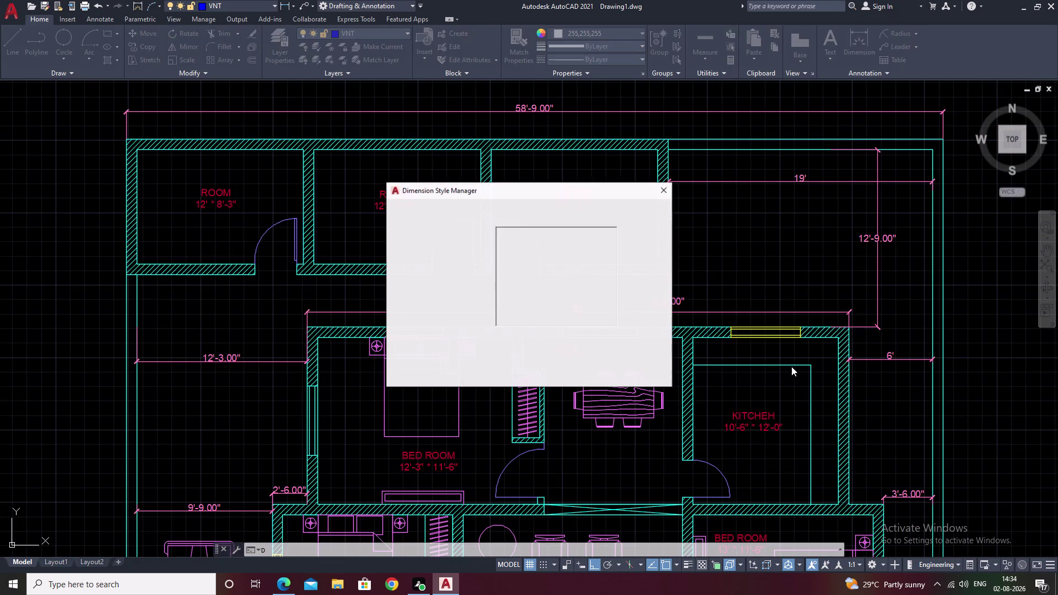
click(648, 270)
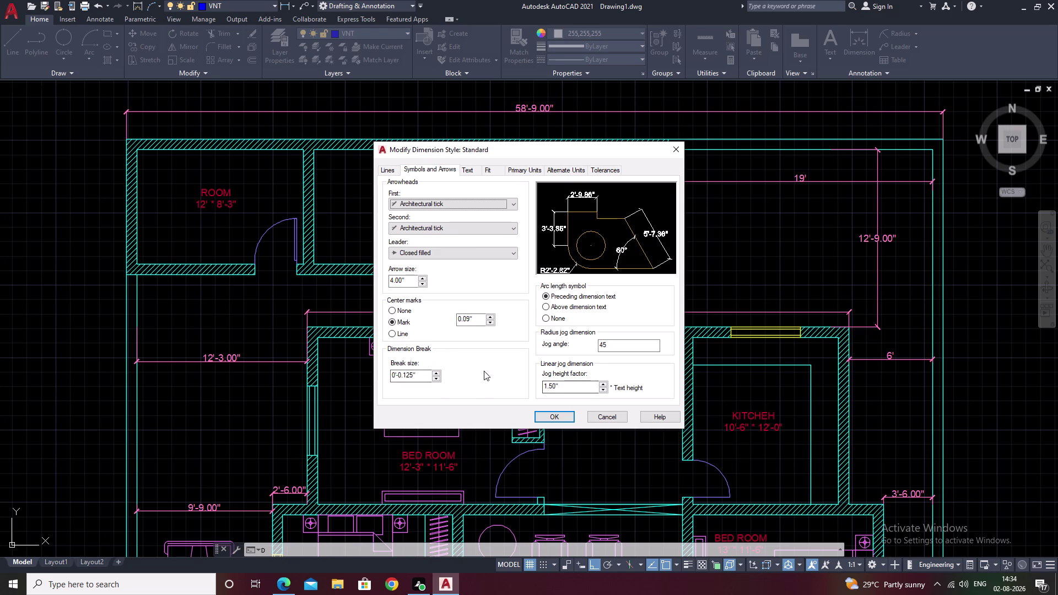
click(504, 170)
click(473, 172)
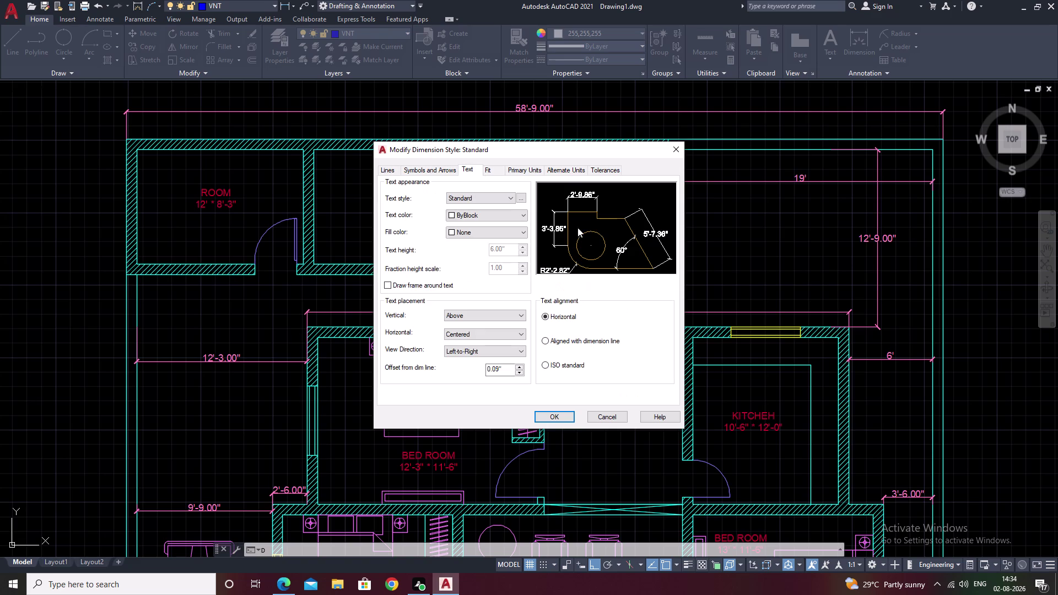
click(390, 174)
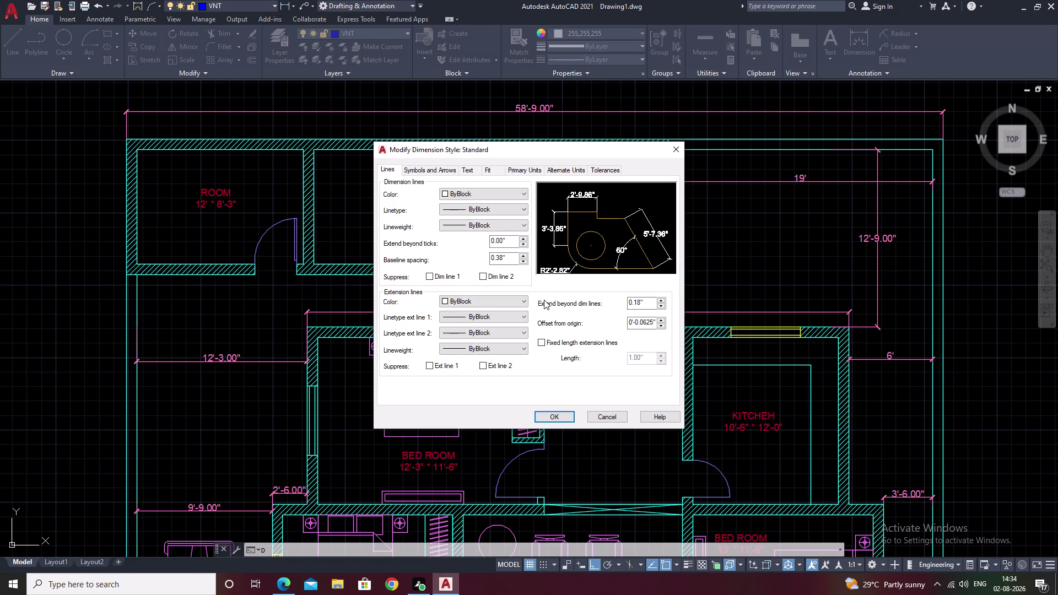
drag(508, 261, 472, 263)
key(BackSpace)
key(0)
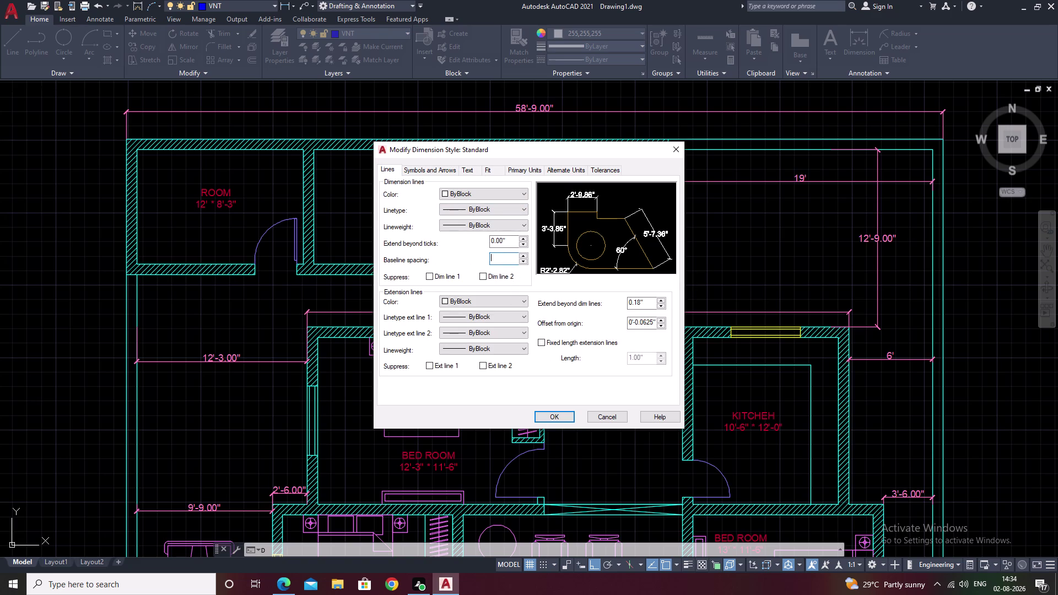
click(467, 261)
click(559, 421)
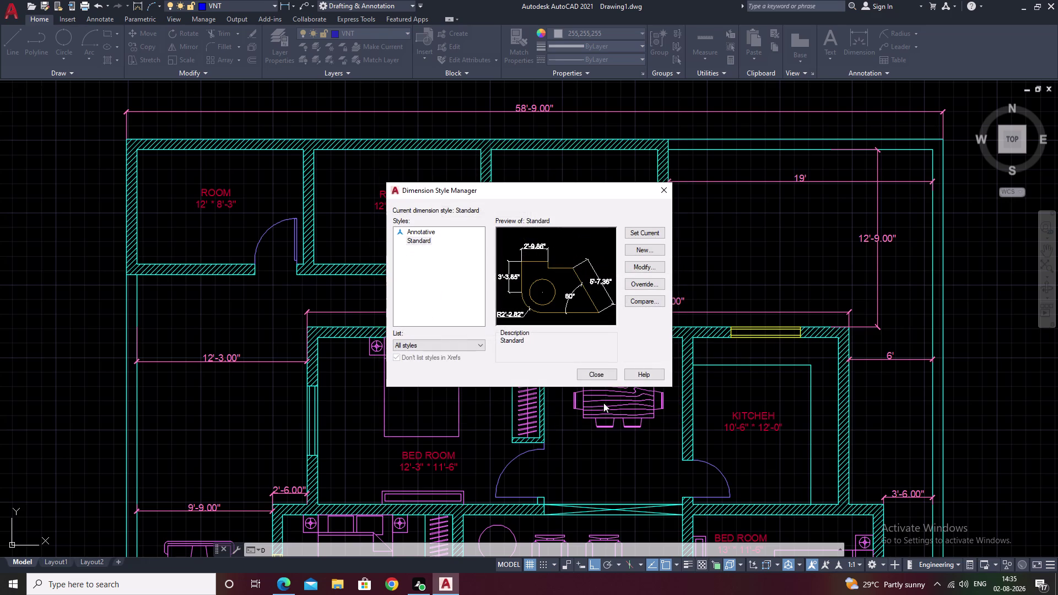
click(597, 375)
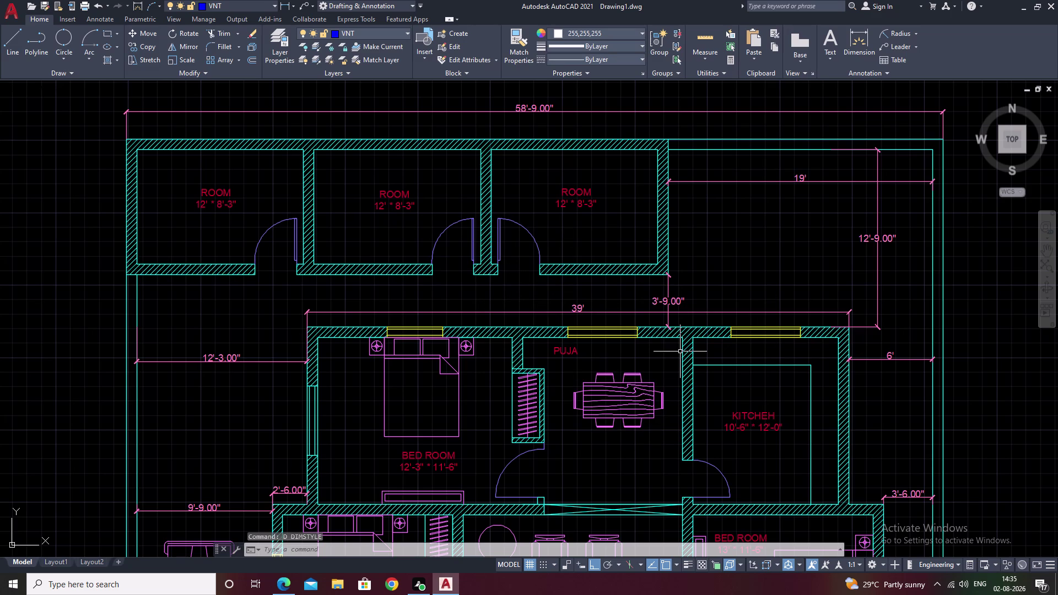
Reopen Standard, try green extension lines, then revert color and linetype to ByBlock.
text(D)
key(space)
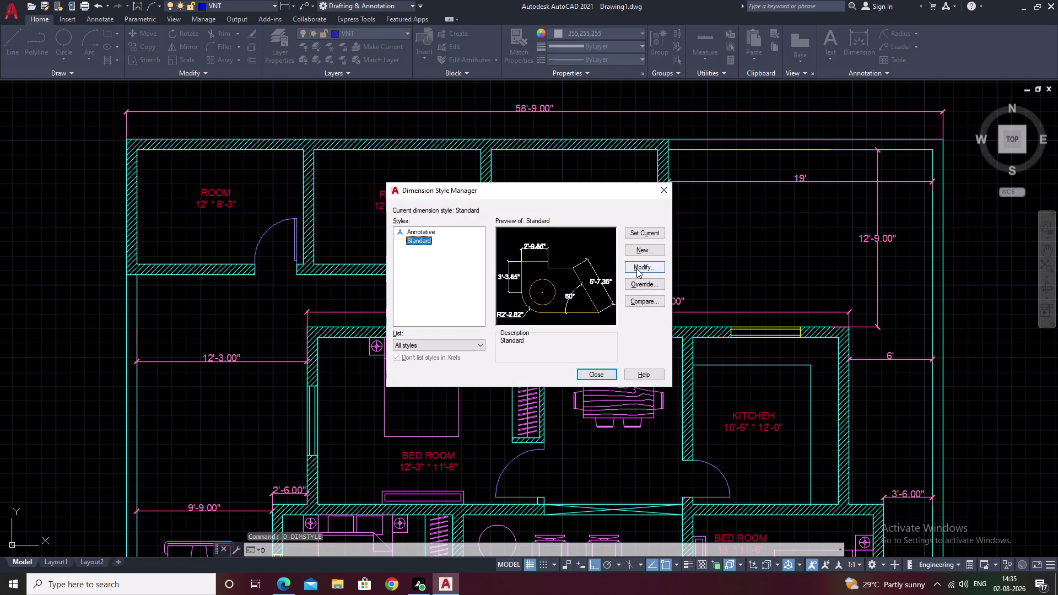
click(636, 269)
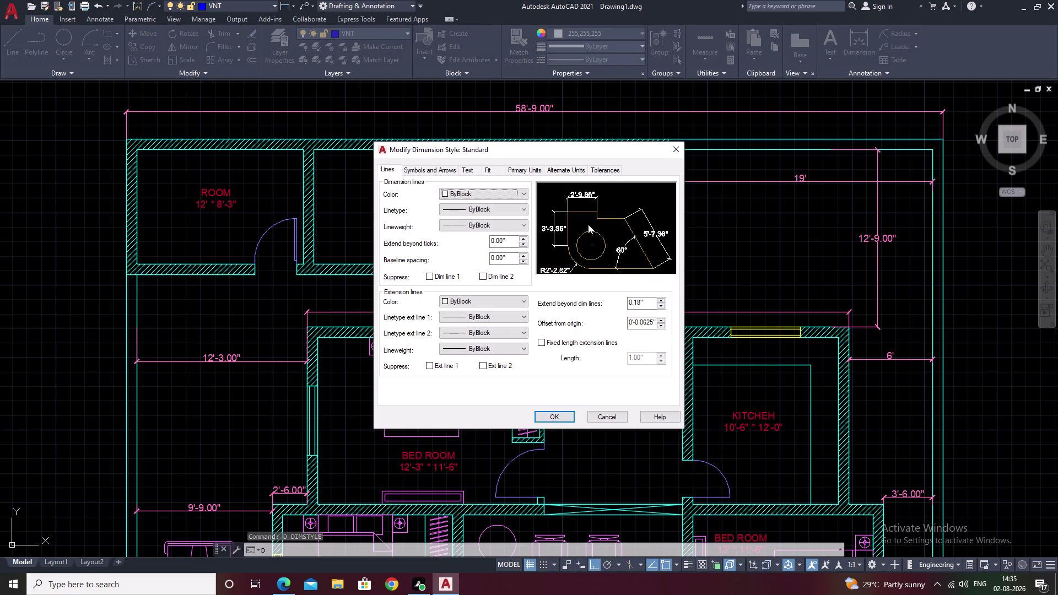
click(509, 298)
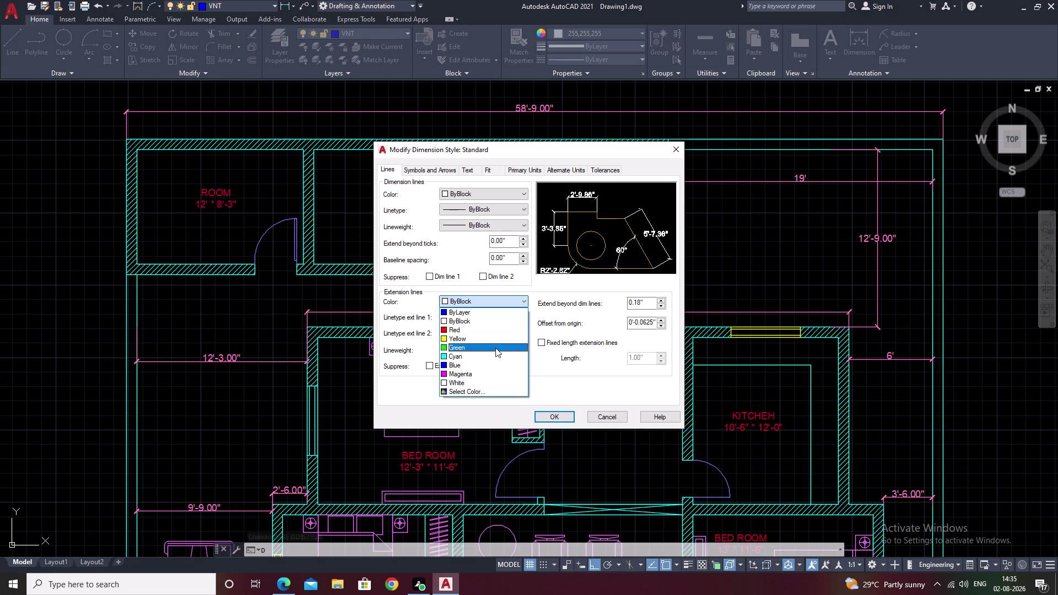
click(495, 349)
click(500, 299)
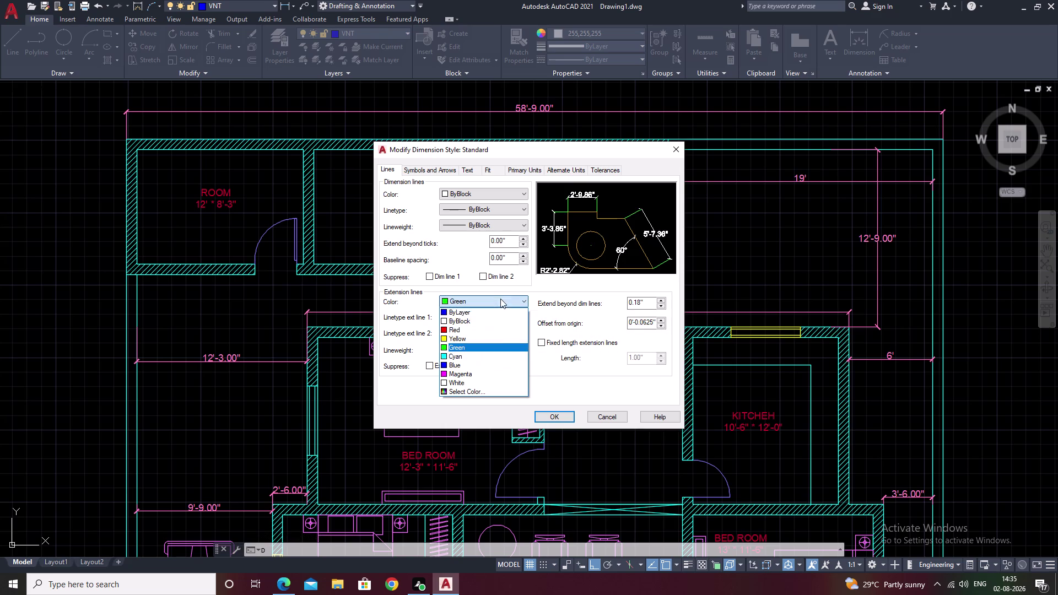
click(492, 325)
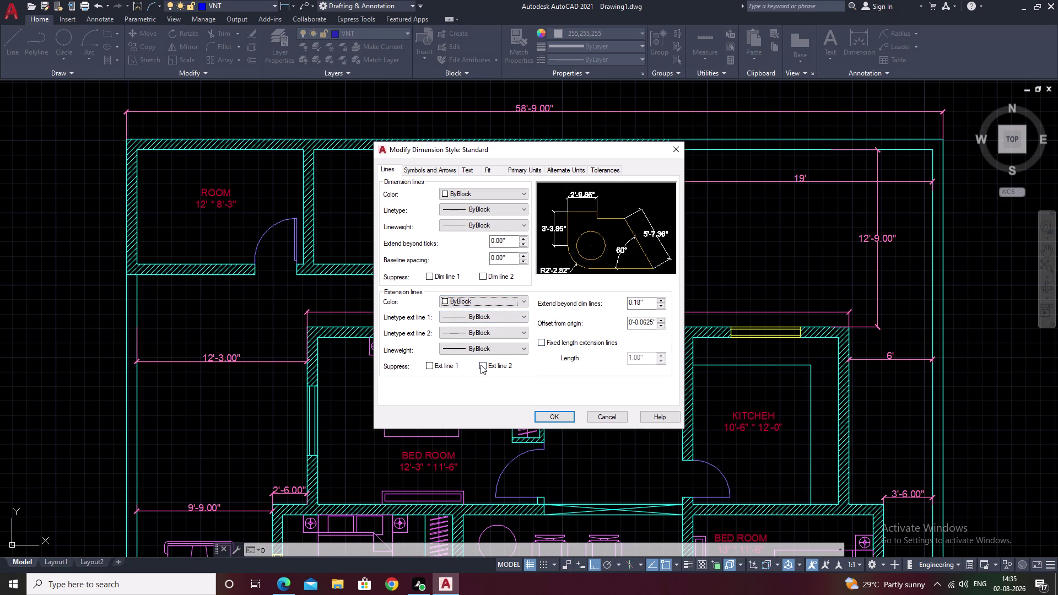
click(523, 318)
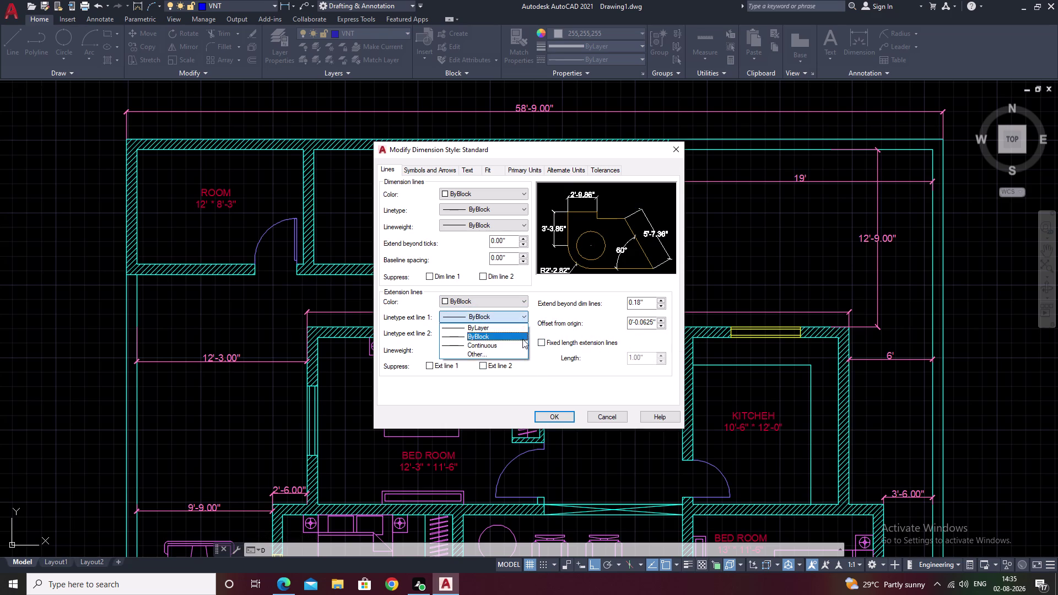
click(552, 367)
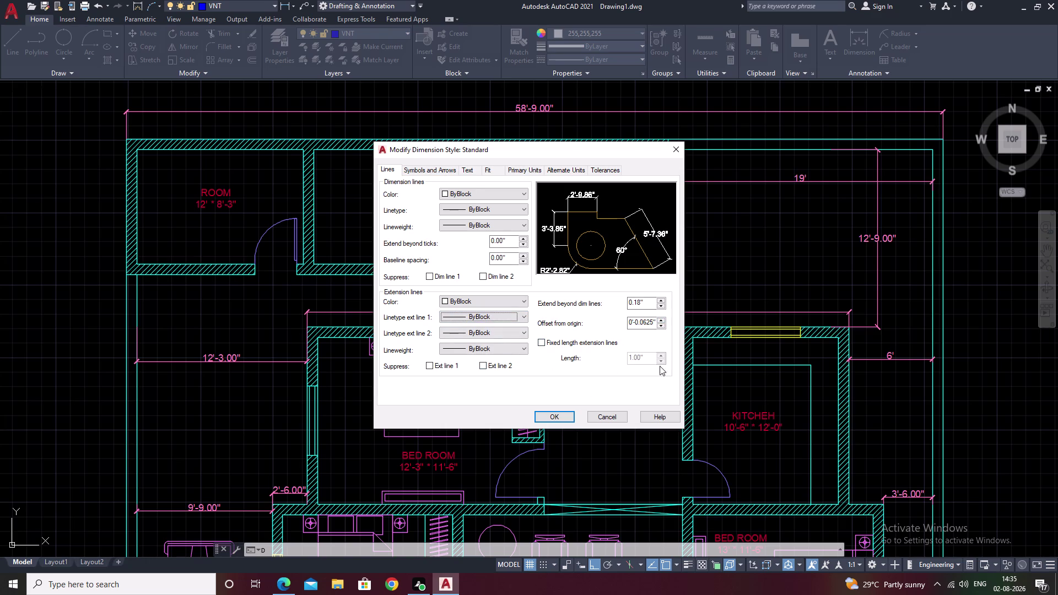
Review the Fit and Symbols and Arrows settings, then accept and close the style manager.
click(663, 352)
click(534, 169)
click(493, 173)
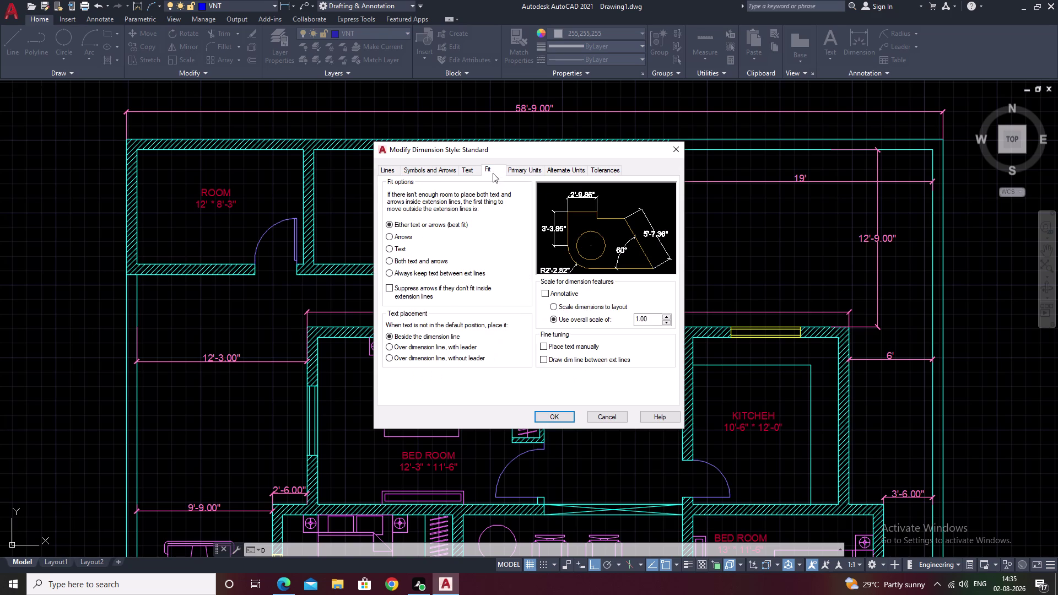
click(432, 175)
click(492, 175)
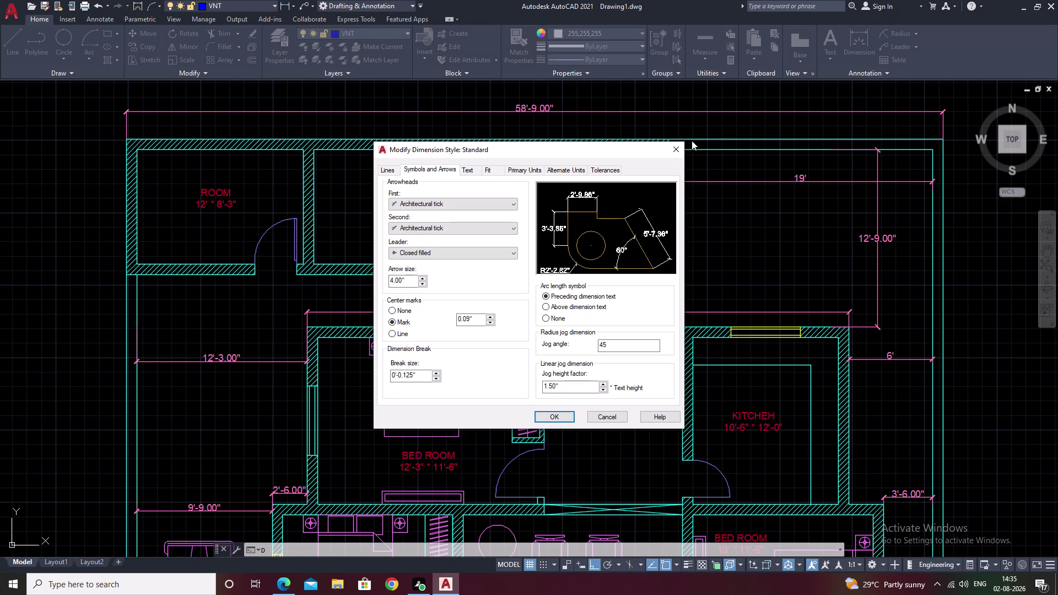
click(677, 148)
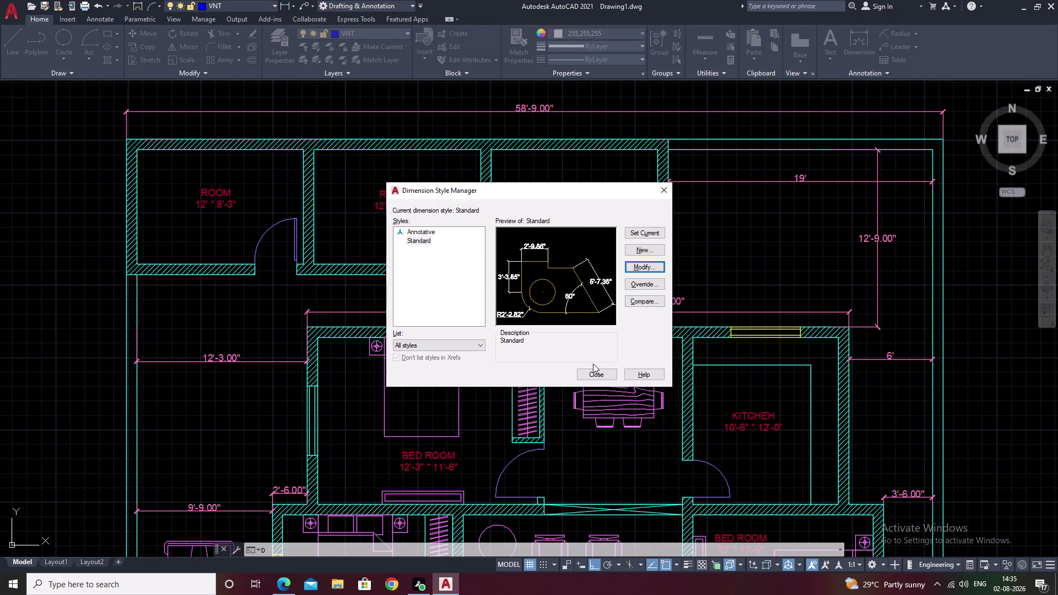
click(596, 374)
scroll(down, 3)
Select both door-width note blocks and move them closer to the plan.
scroll(down, 3)
middle_drag(666, 281, 664, 250)
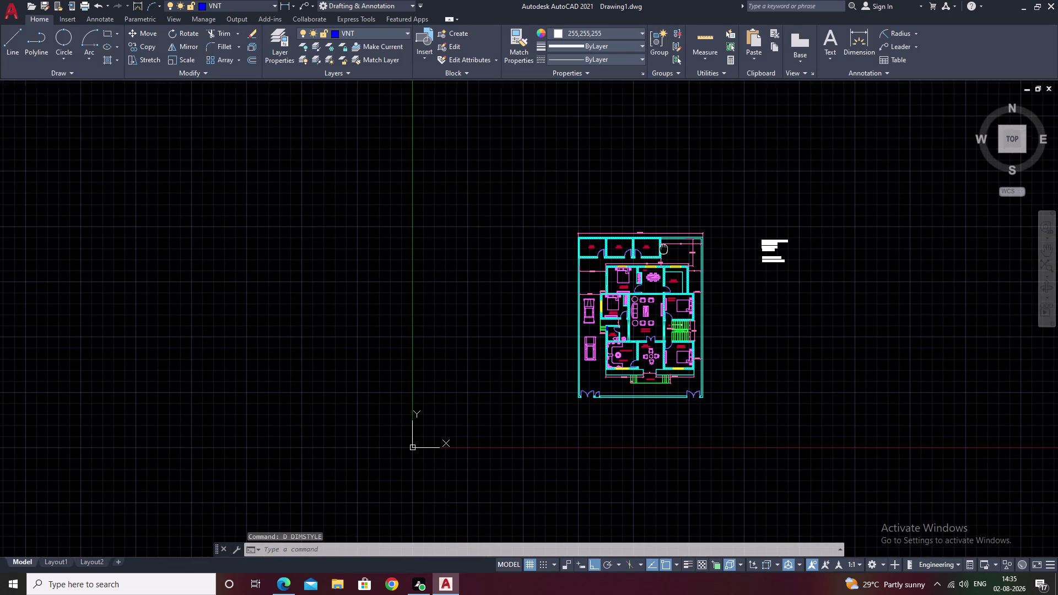
middle_drag(663, 249, 662, 248)
scroll(up, 3)
drag(800, 183, 631, 303)
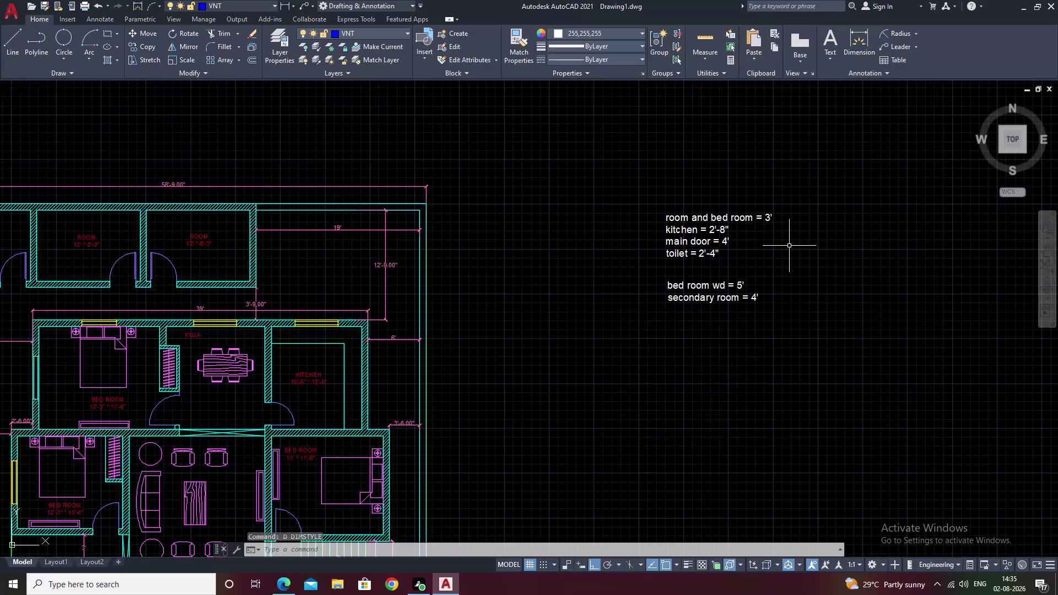
drag(631, 303, 787, 372)
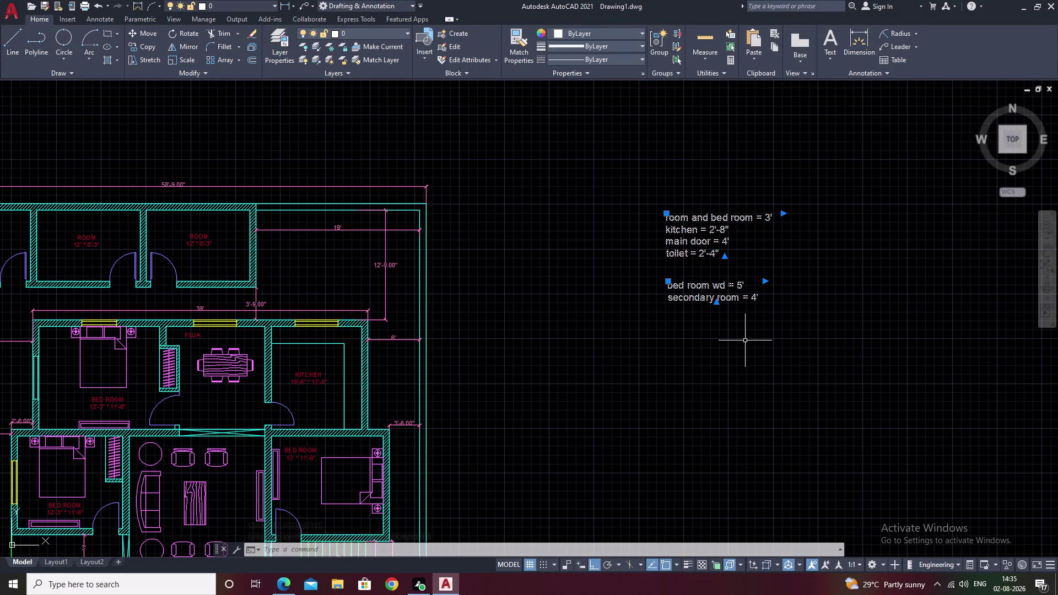
text(M)
key(space)
click(717, 295)
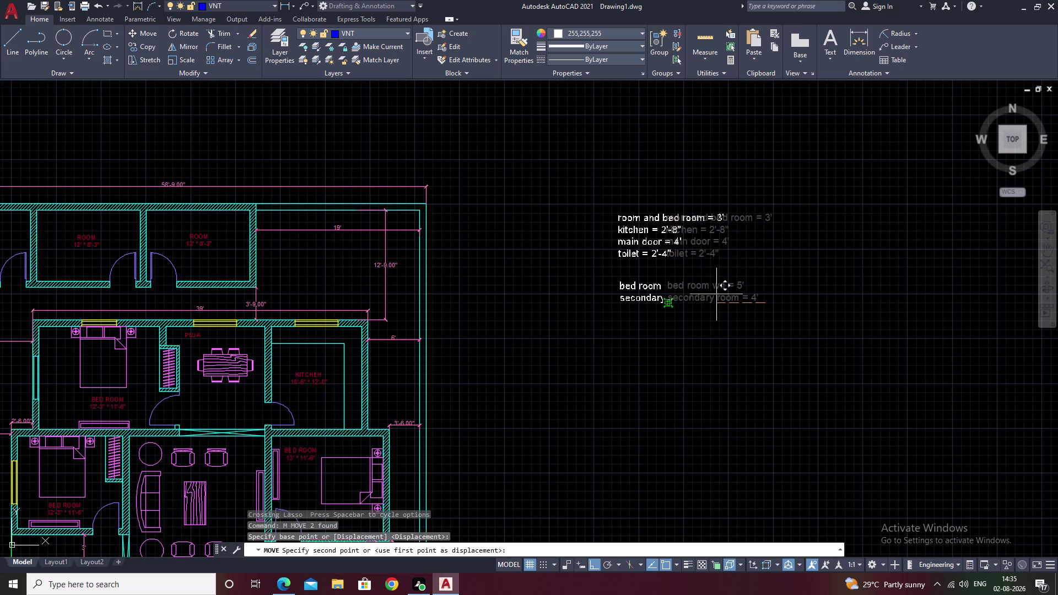
click(547, 343)
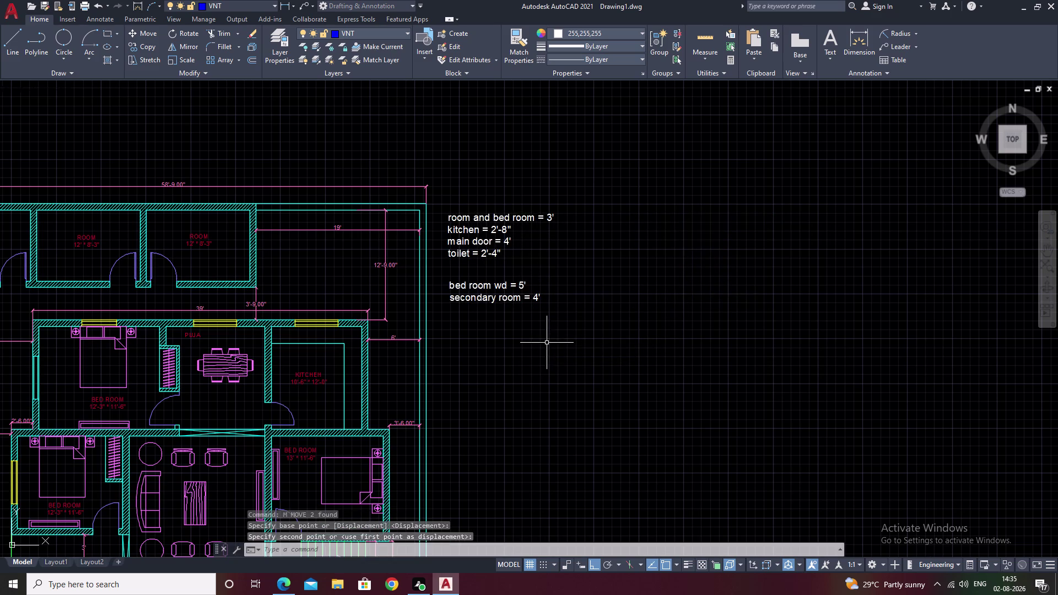
Pan and zoom the view to center the whole floor plan.
scroll(down, 3)
middle_drag(585, 337, 620, 281)
scroll(up, 3)
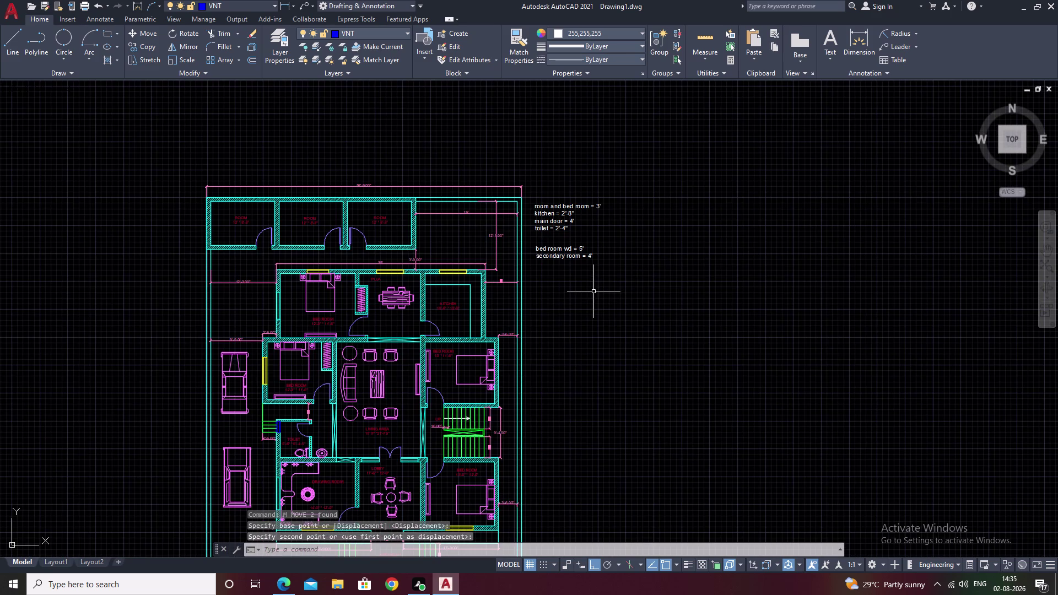
middle_drag(722, 319, 773, 205)
middle_drag(694, 294, 723, 267)
scroll(down, 3)
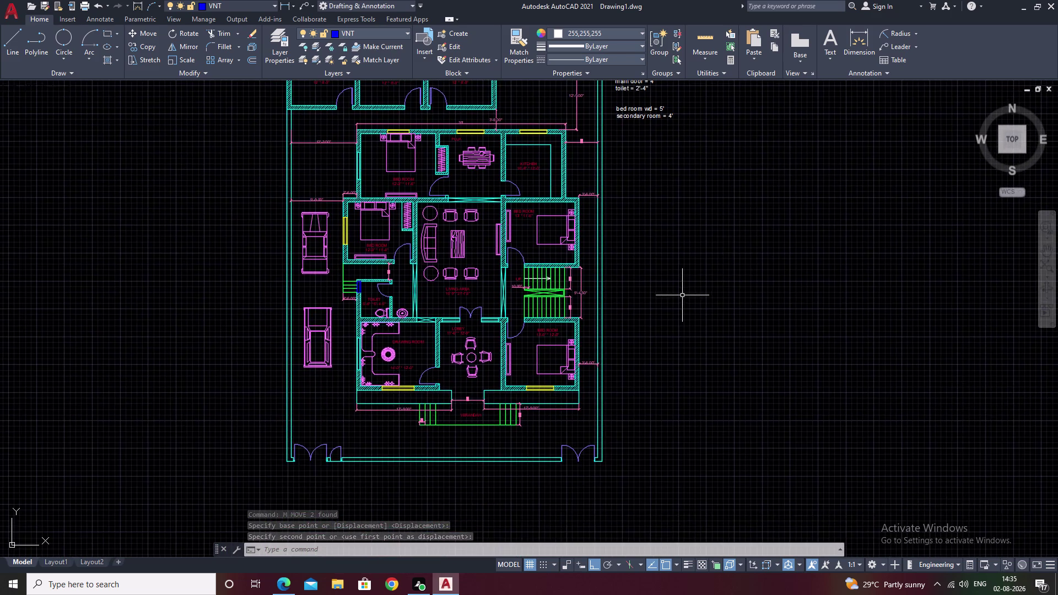
middle_drag(675, 308, 692, 280)
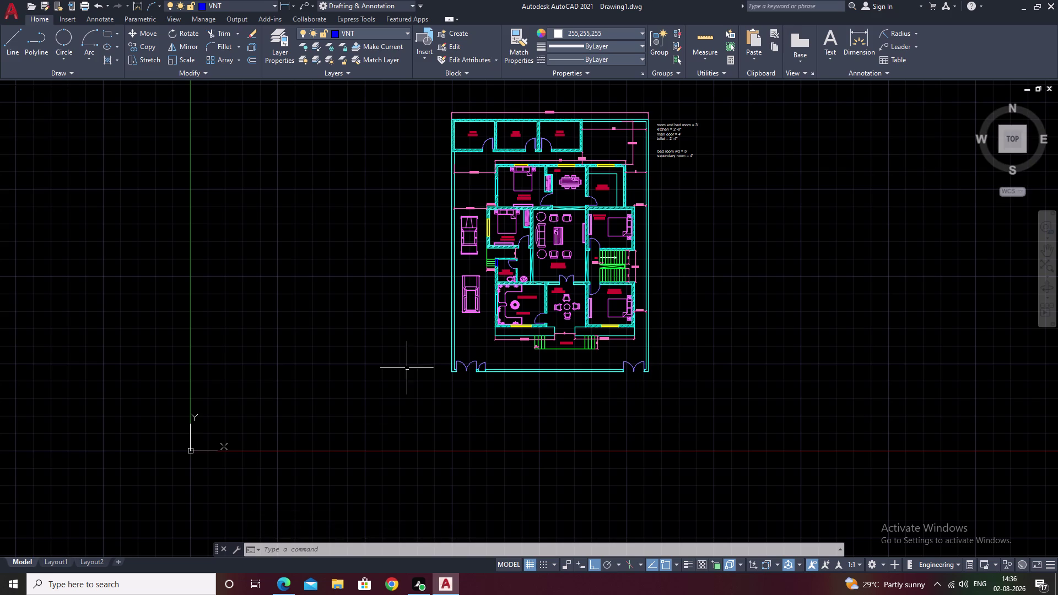
middle_drag(413, 353, 540, 482)
Create a multiline text box above the plan reading 'RESIDENTIAL PLAN'.
text(T)
key(space)
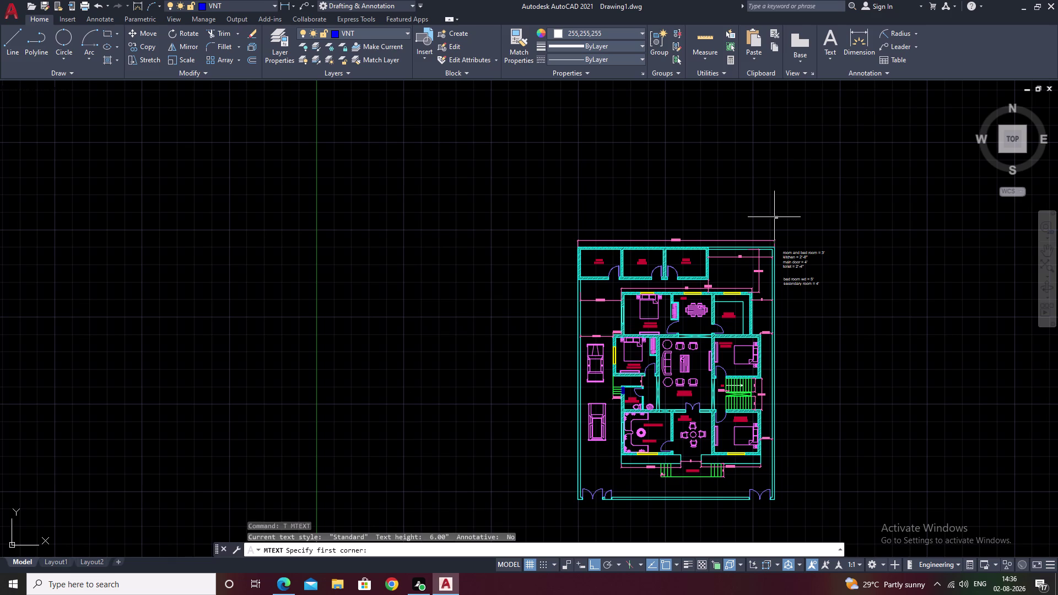
drag(583, 187, 806, 188)
click(807, 188)
click(806, 194)
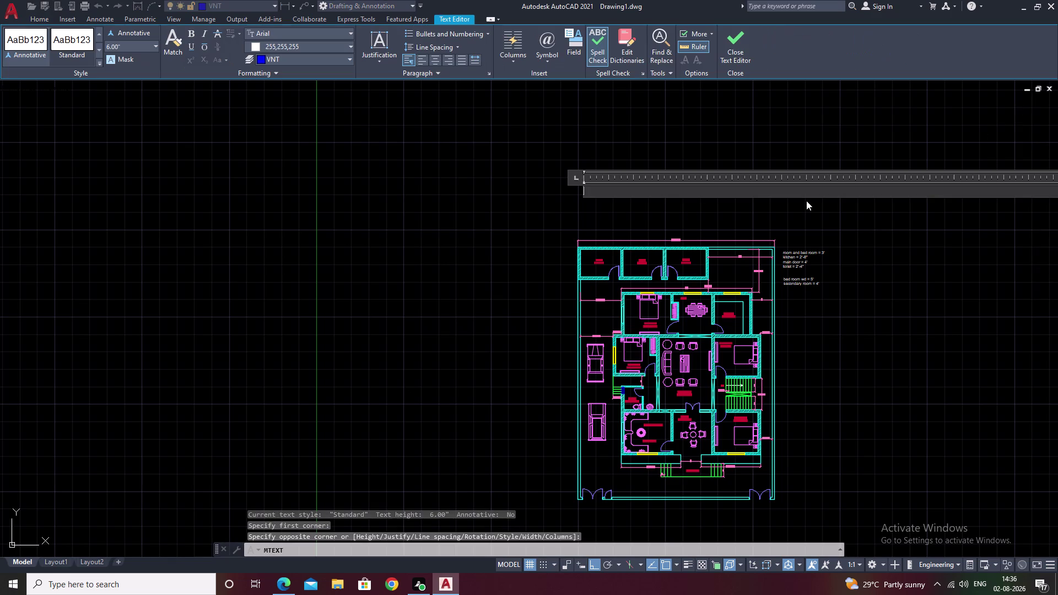
text(RE)
text(S)
key(i)
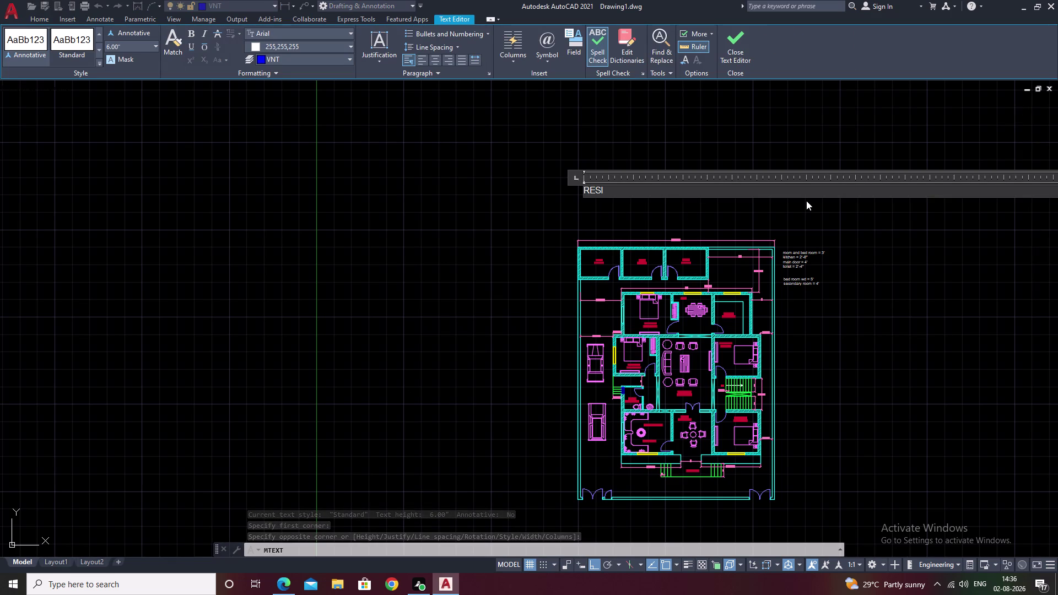
text(D)
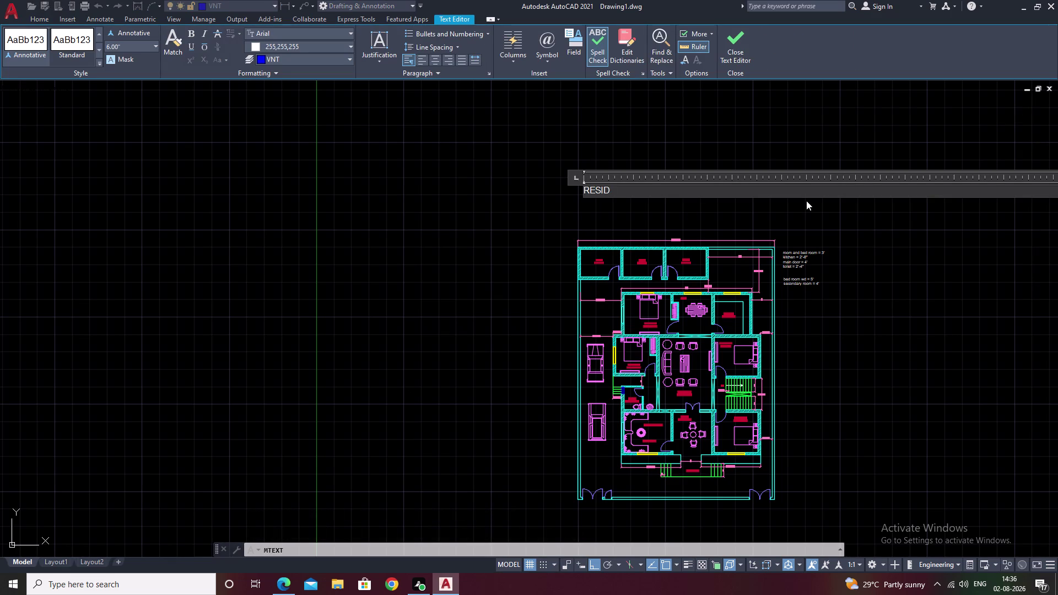
text(E)
text(NTI)
key(a)
text(L)
key(space)
text(PLA)
key(n)
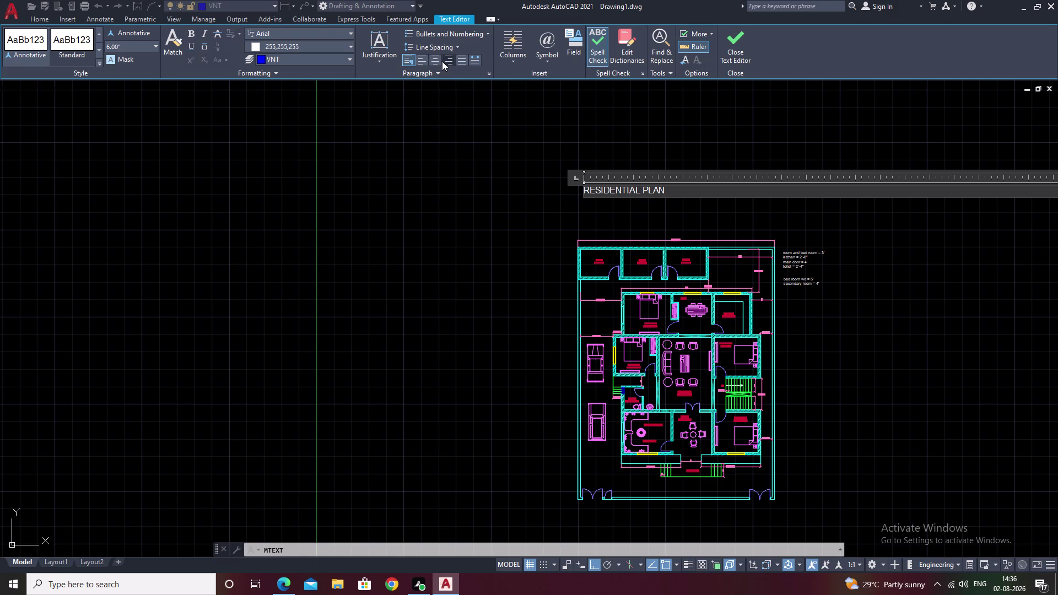
Center-justify the title, finish editing, and select the small title text.
click(439, 62)
middle_drag(903, 222, 576, 201)
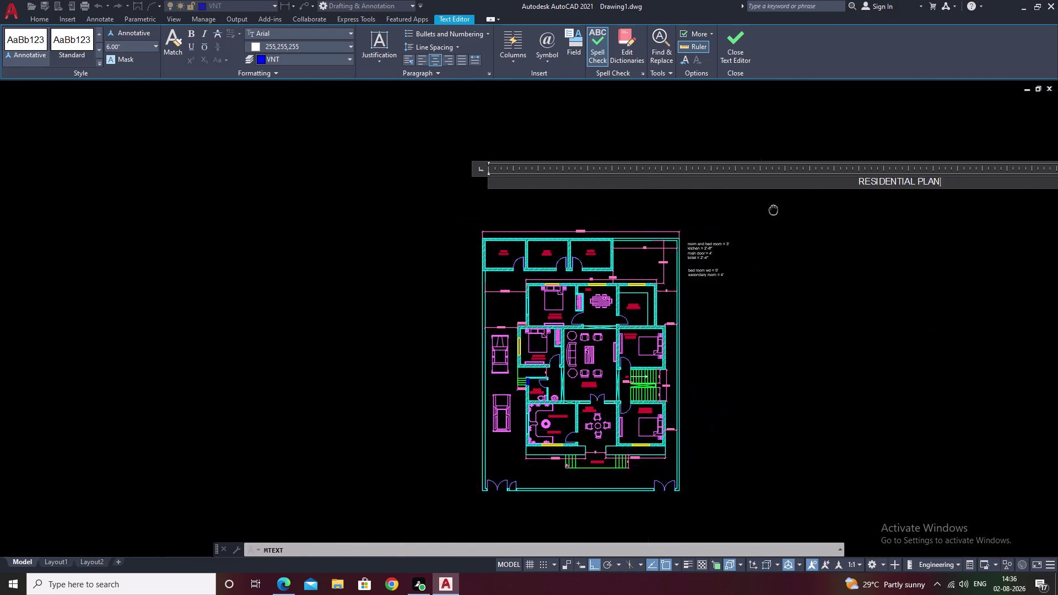
middle_drag(575, 201, 555, 201)
scroll(down, 3)
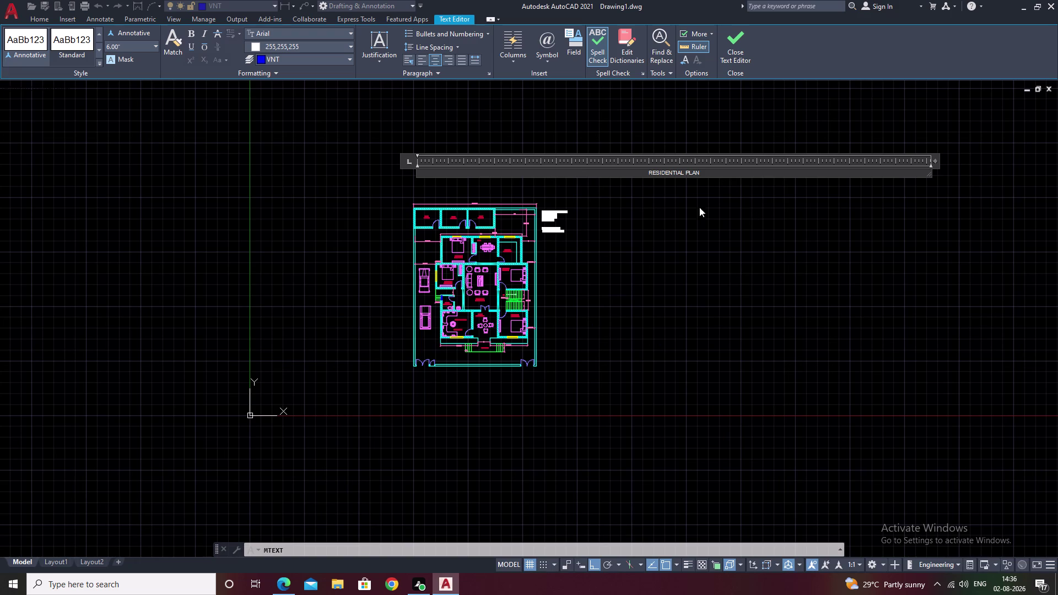
drag(714, 172, 639, 171)
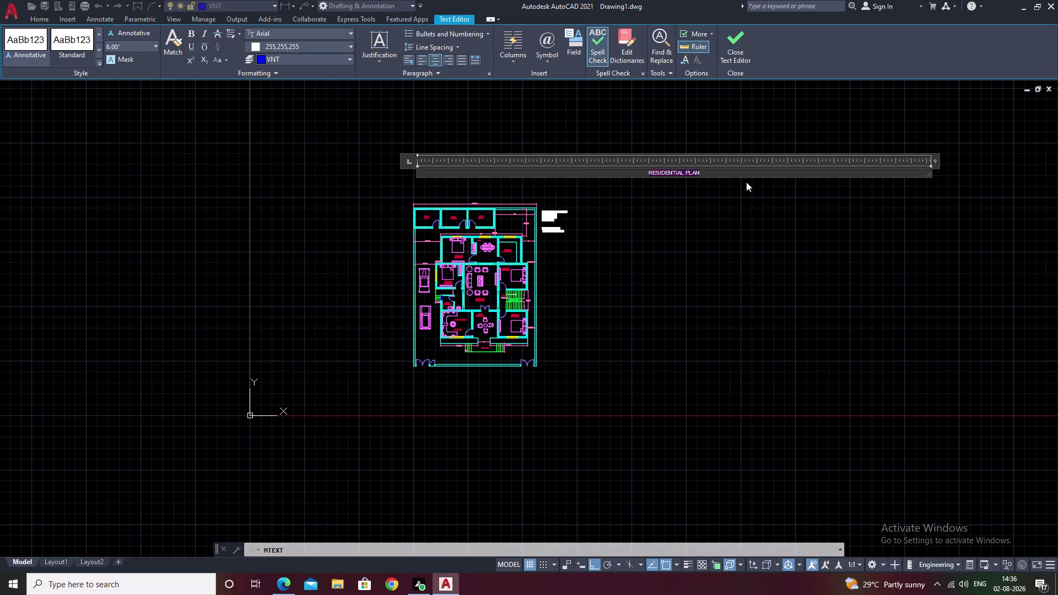
click(770, 220)
scroll(up, 3)
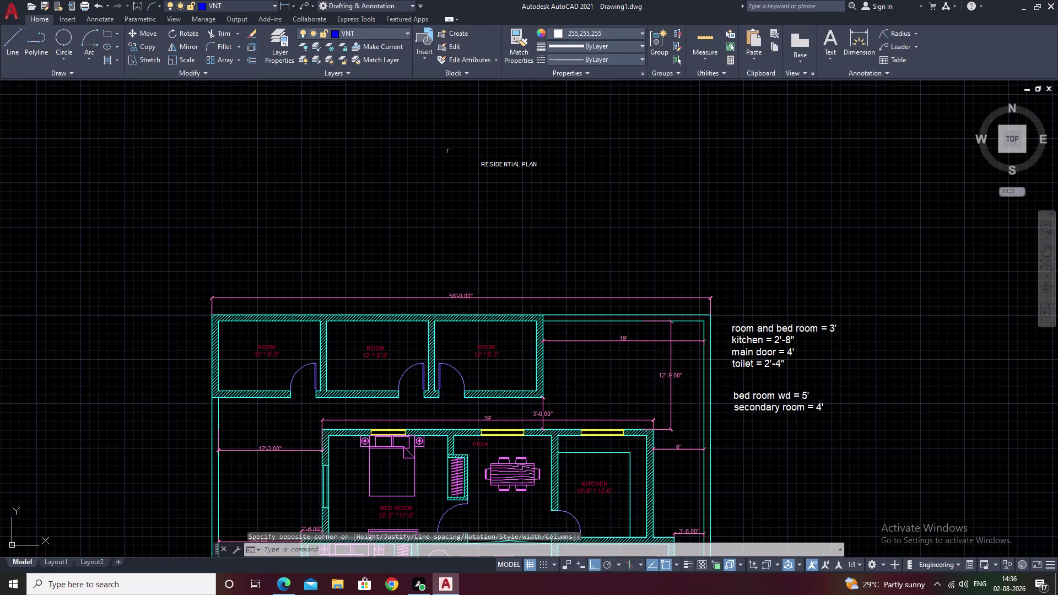
drag(568, 155, 531, 208)
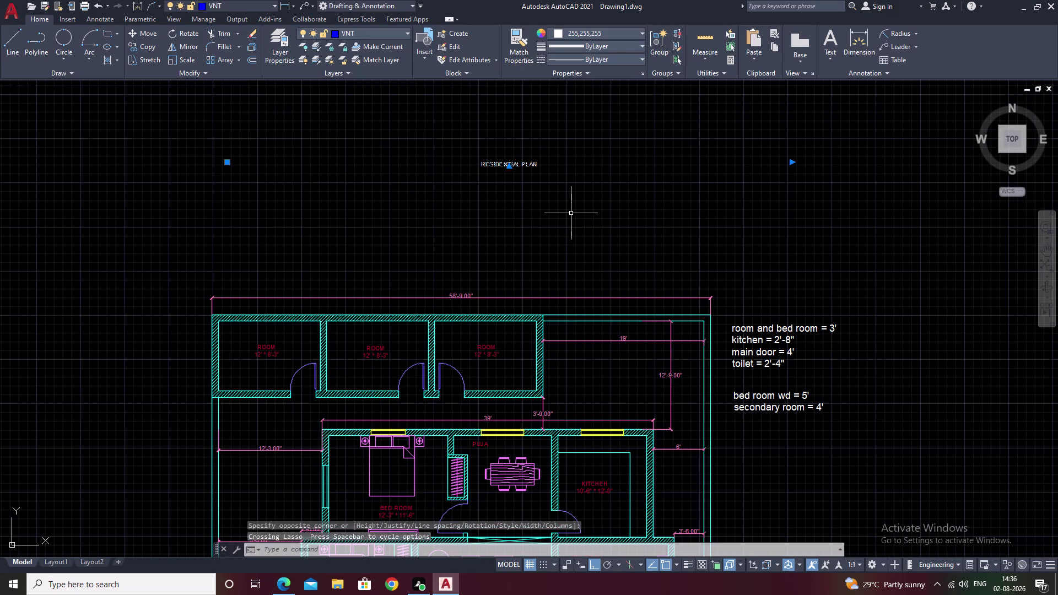
Erase the small title and create a new text style named style1.
text(E)
key(space)
text(S)
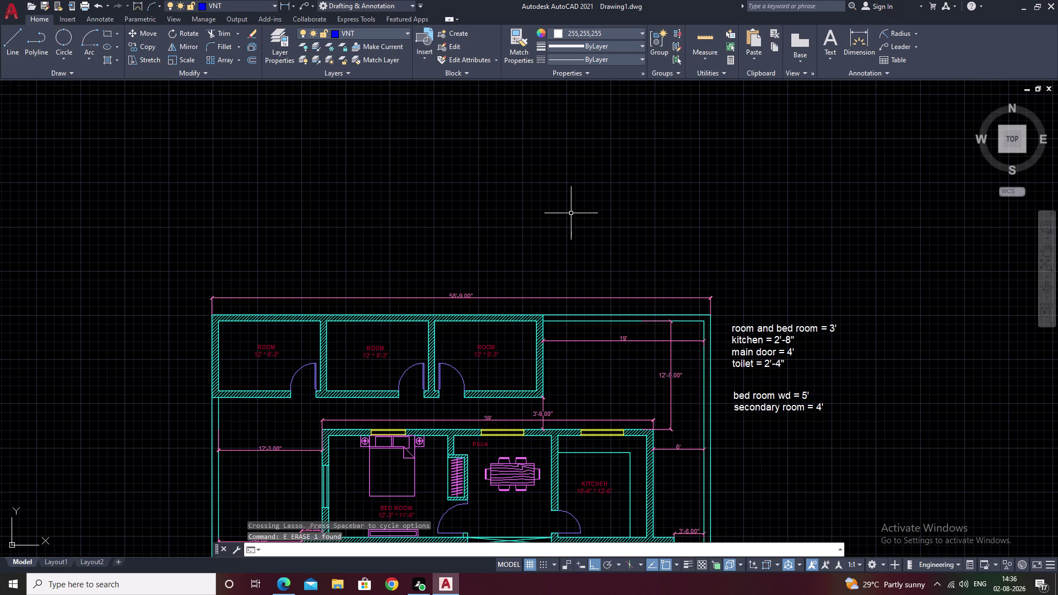
text(TY)
key(space)
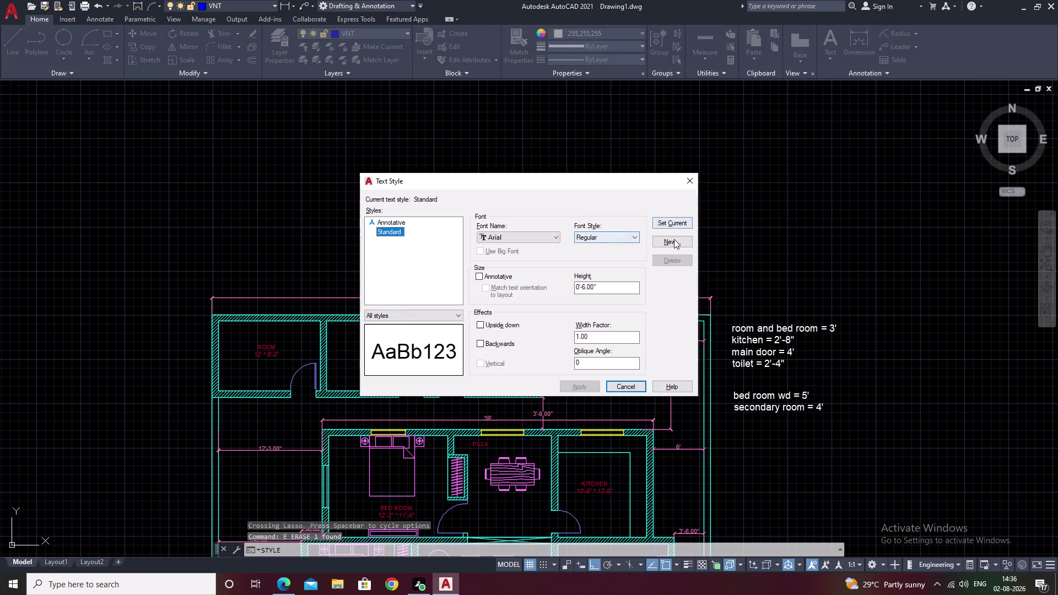
click(674, 240)
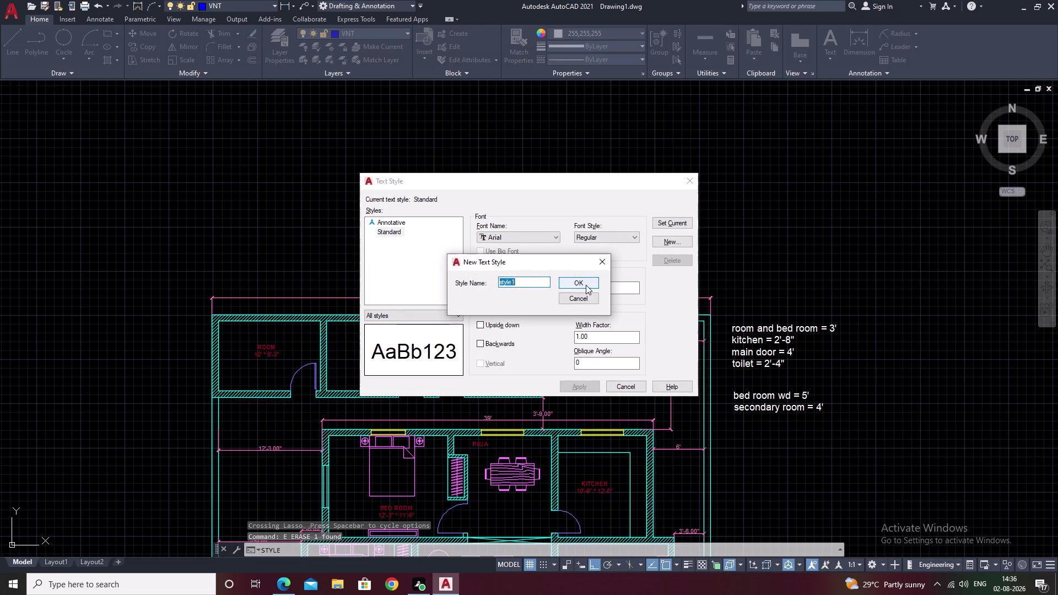
click(586, 285)
Give style1 a text height of 30 (2'-6") and make it current.
click(618, 294)
drag(617, 288, 610, 290)
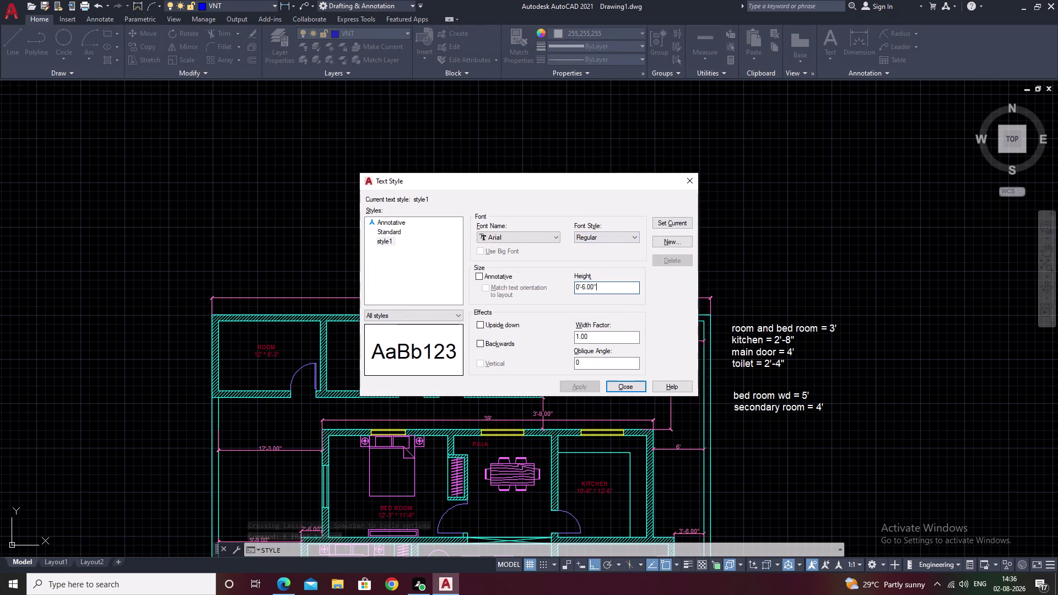
drag(610, 290, 552, 298)
key(BackSpace)
text(1)
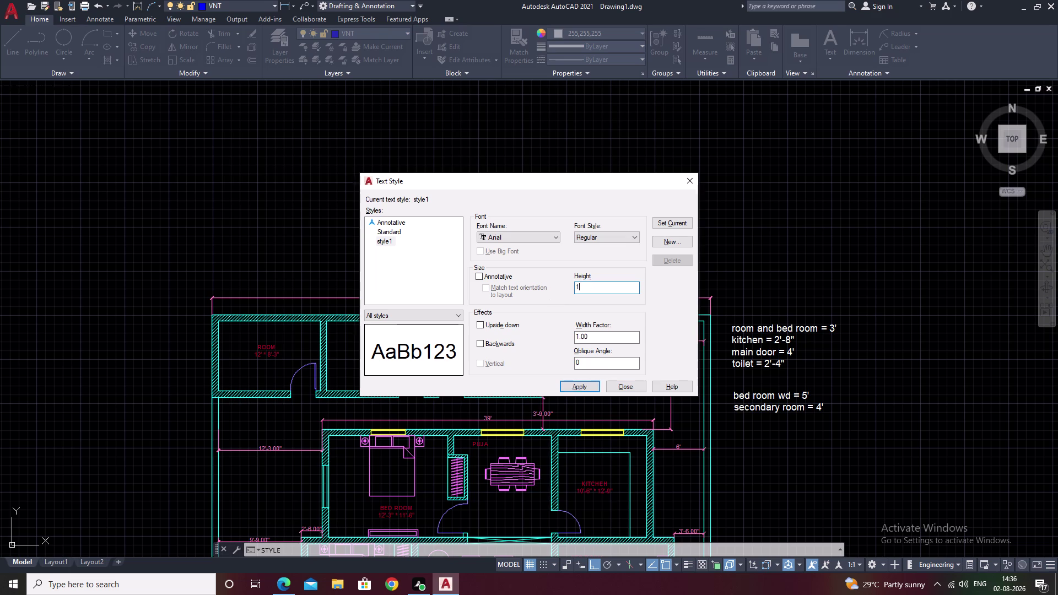
text(0)
drag(612, 285, 535, 288)
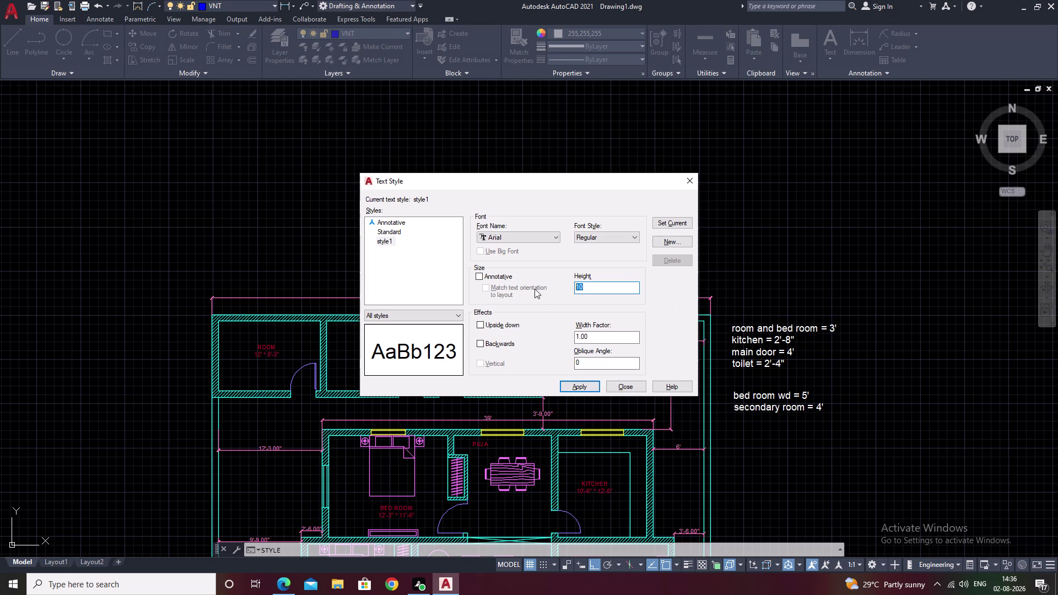
key(BackSpace)
text(30)
click(570, 386)
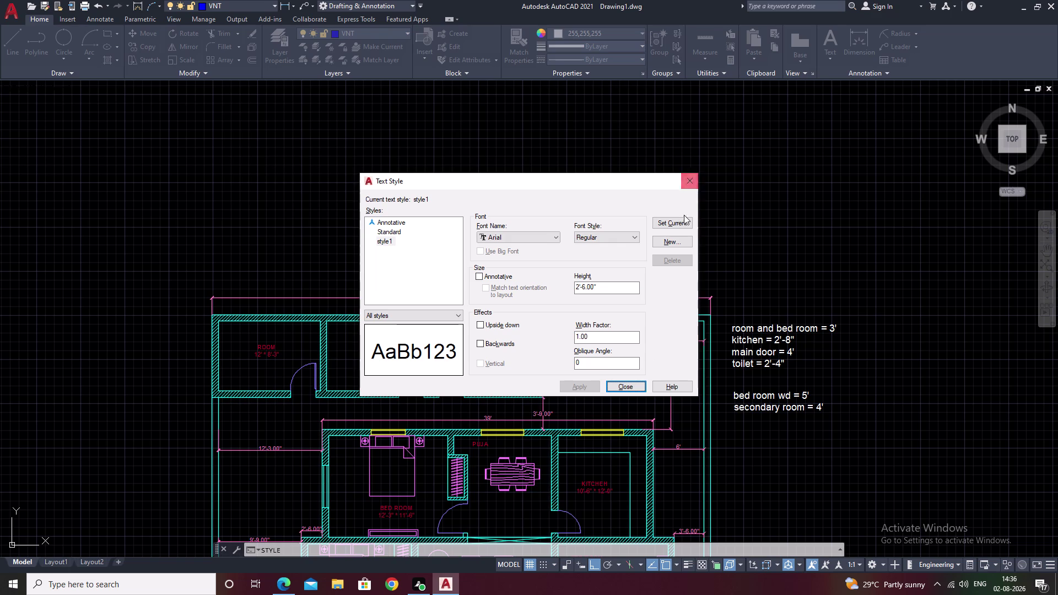
click(683, 219)
click(690, 182)
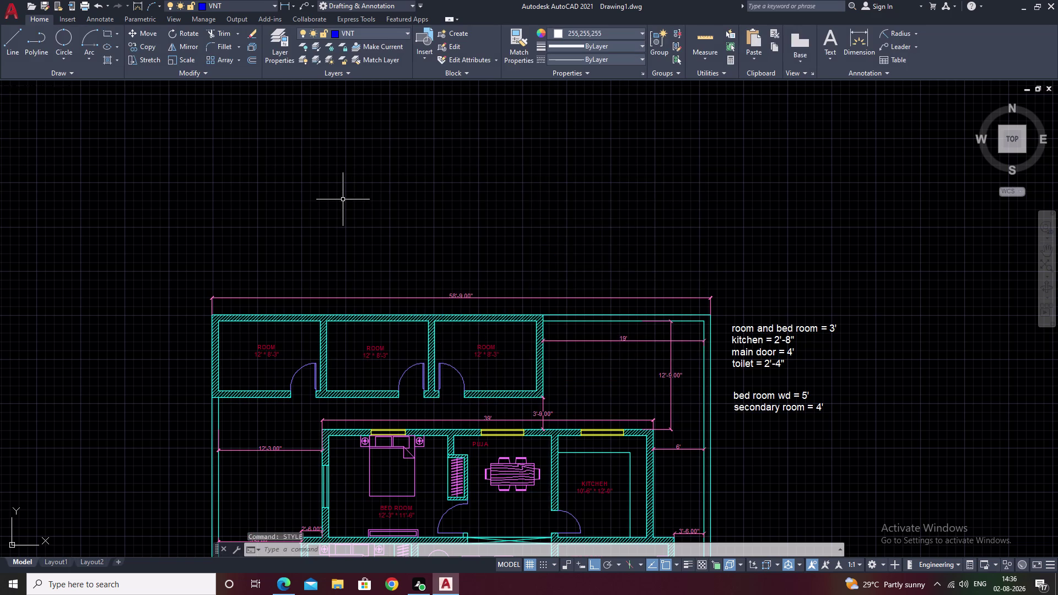
Draw a multiline text box above the floor plan.
text(T)
key(space)
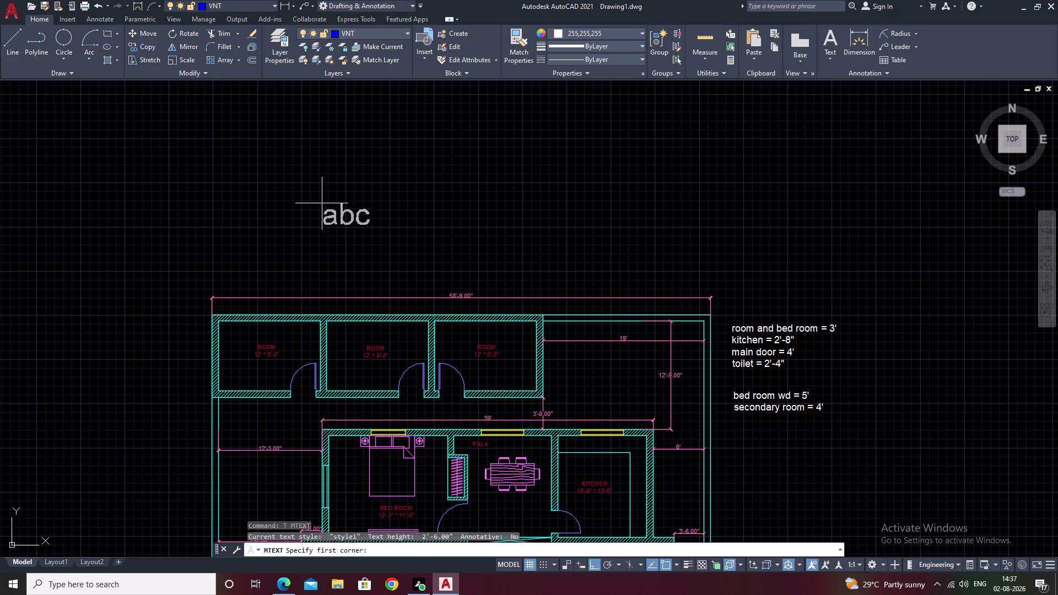
drag(264, 207, 344, 215)
drag(533, 217, 538, 217)
drag(600, 219, 610, 220)
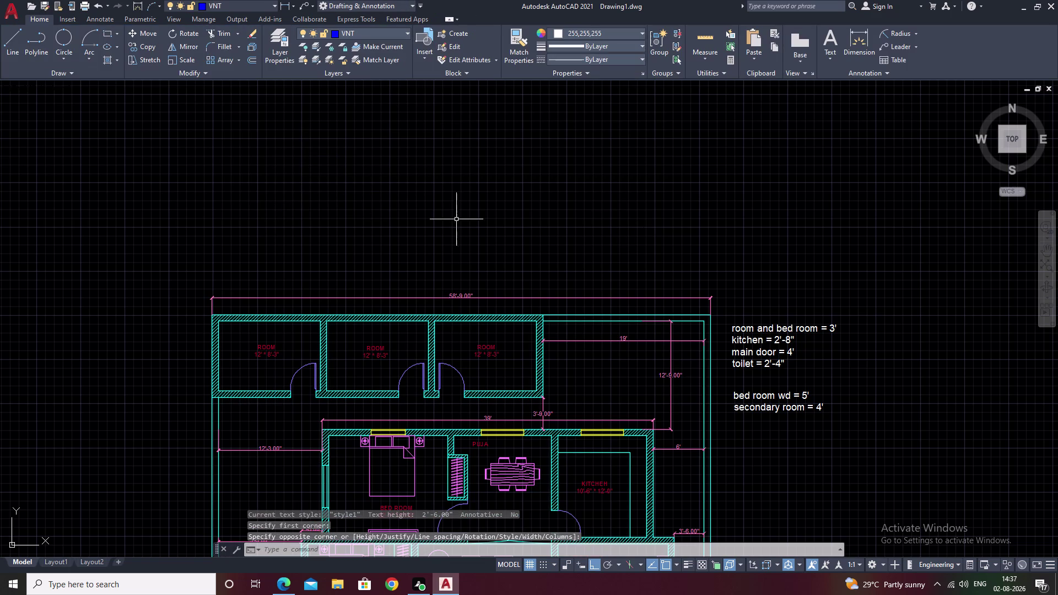
drag(283, 203, 493, 229)
key(space)
drag(326, 207, 509, 227)
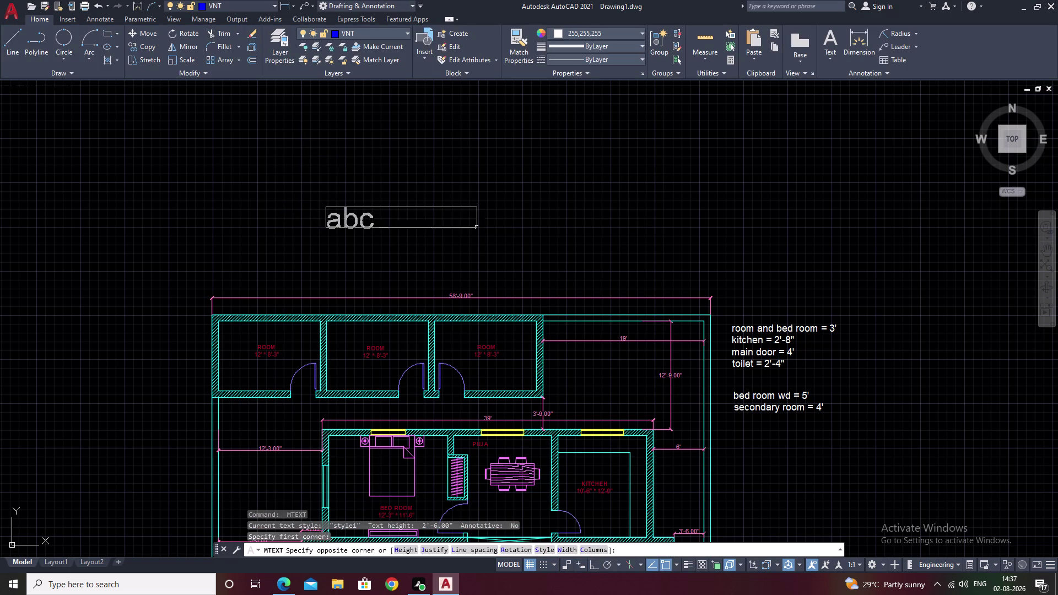
drag(508, 228, 635, 235)
click(642, 238)
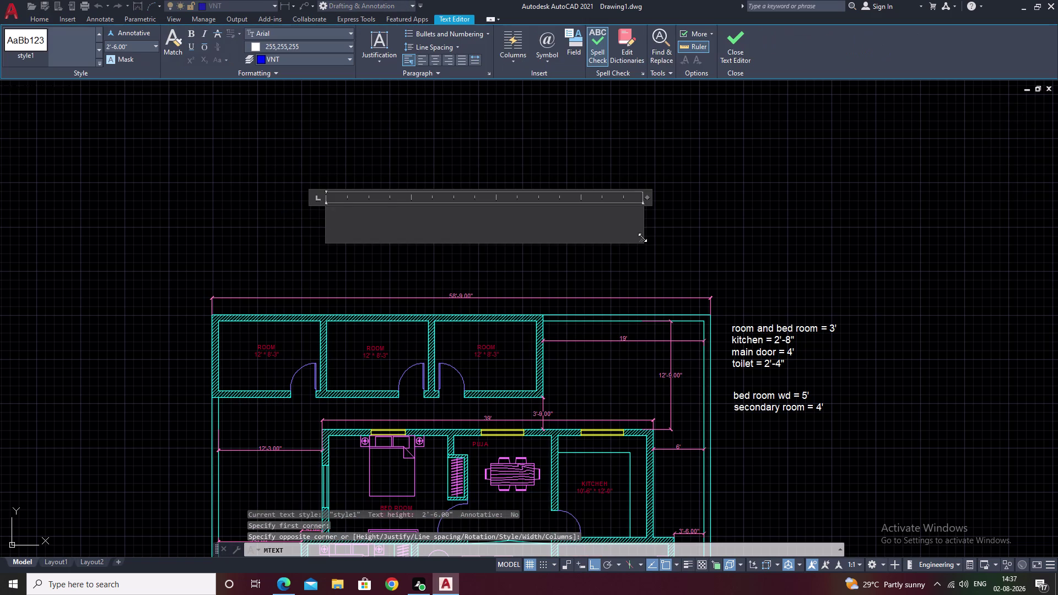
Type the title 'RESIDENTIAL PLAN' in the text box.
text(RES)
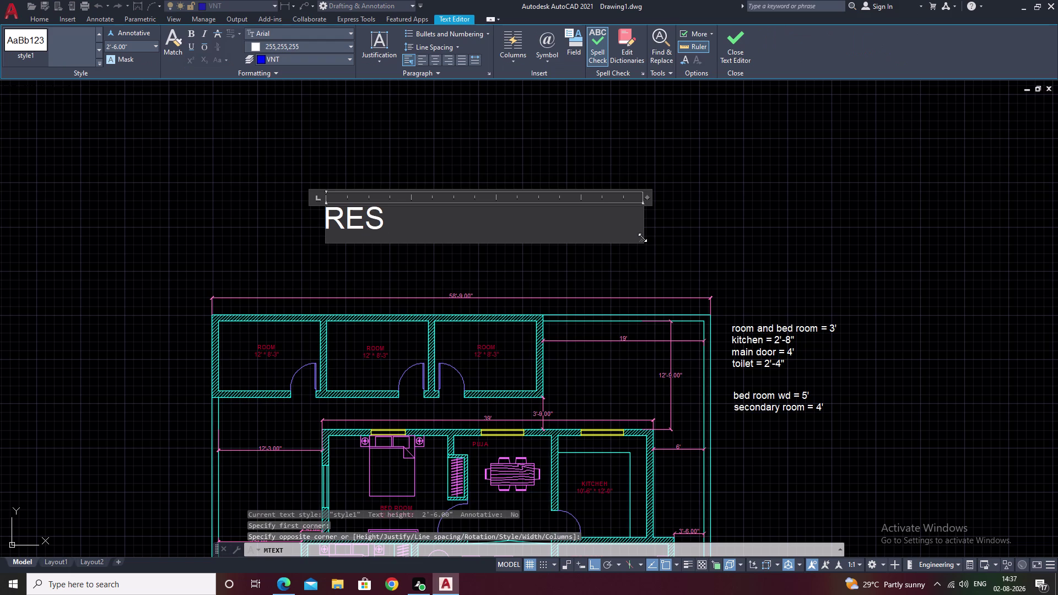
text(ID)
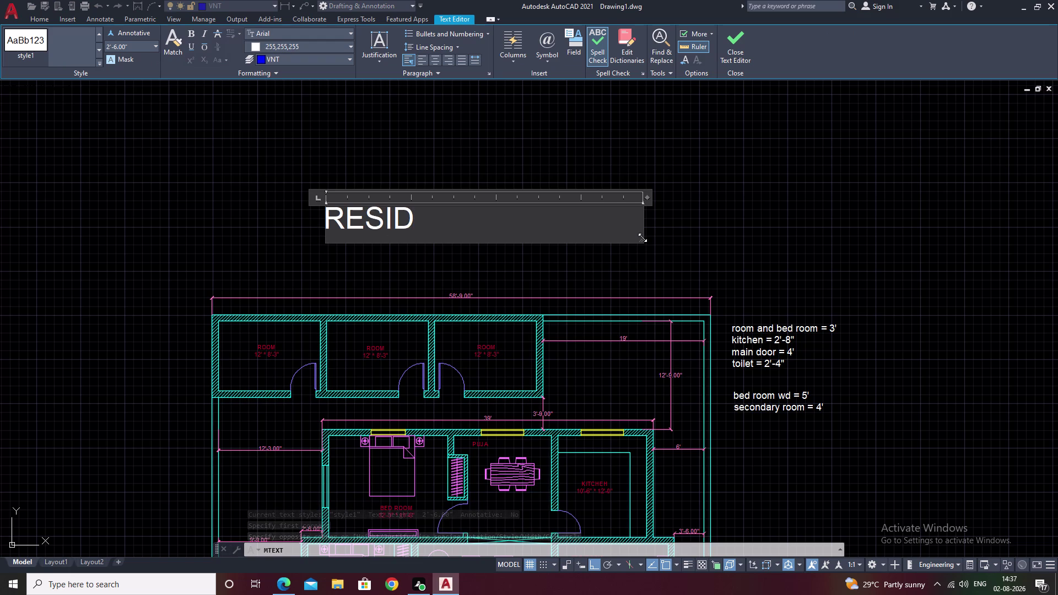
key(e)
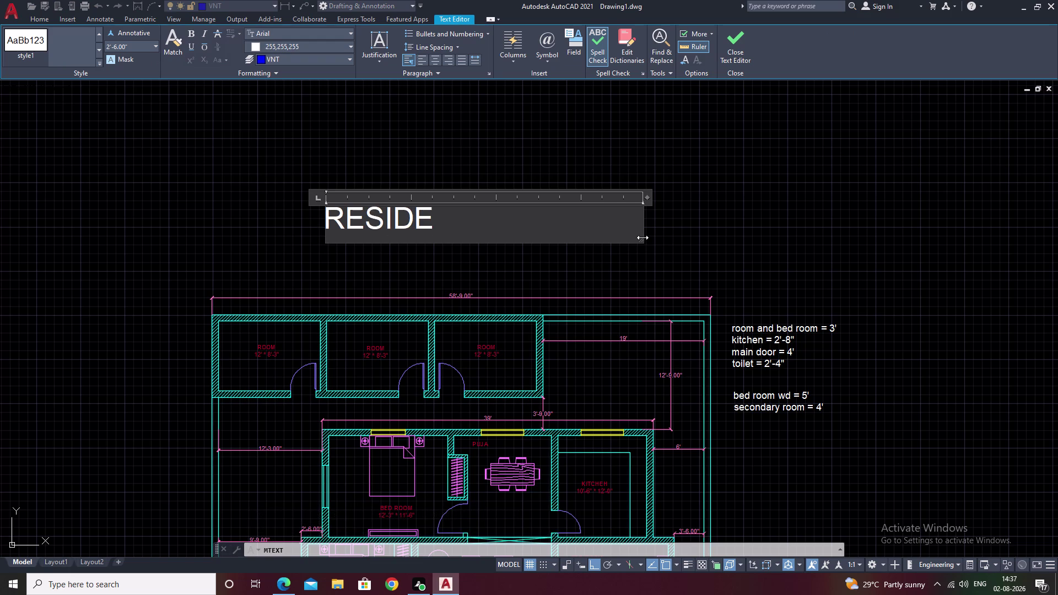
key(n)
text(TIA)
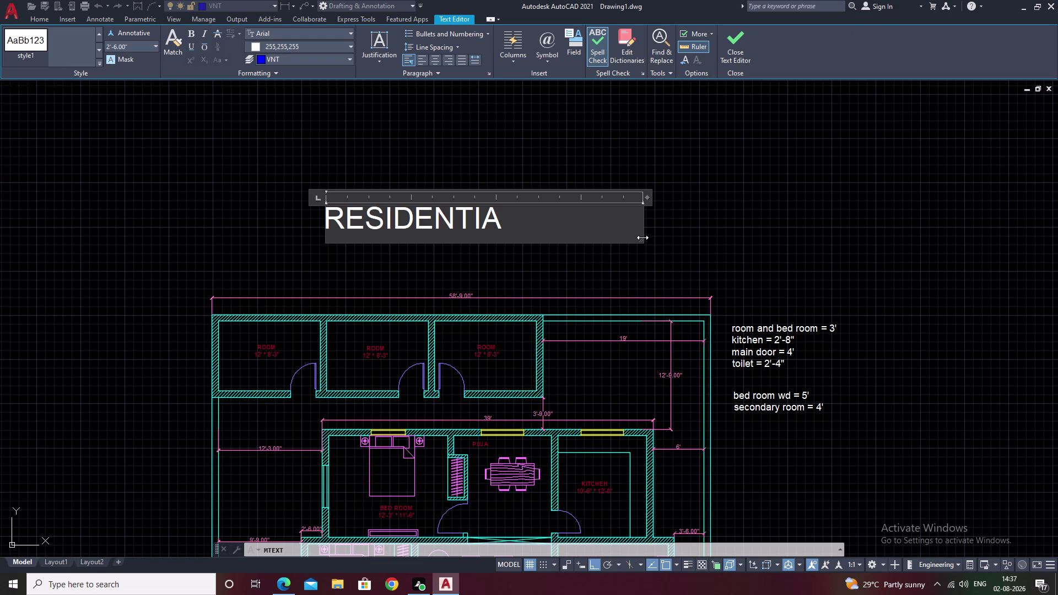
text(L)
key(space)
text(PLA)
key(space)
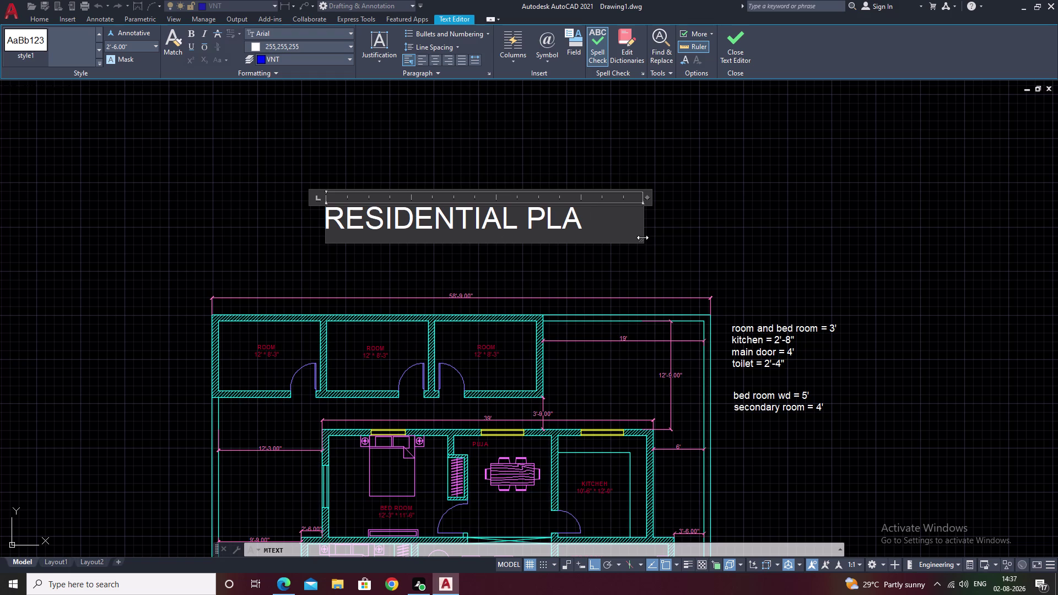
key(BackSpace)
key(n)
Center and underline the RESIDENTIAL PLAN title, then finish editing.
click(438, 62)
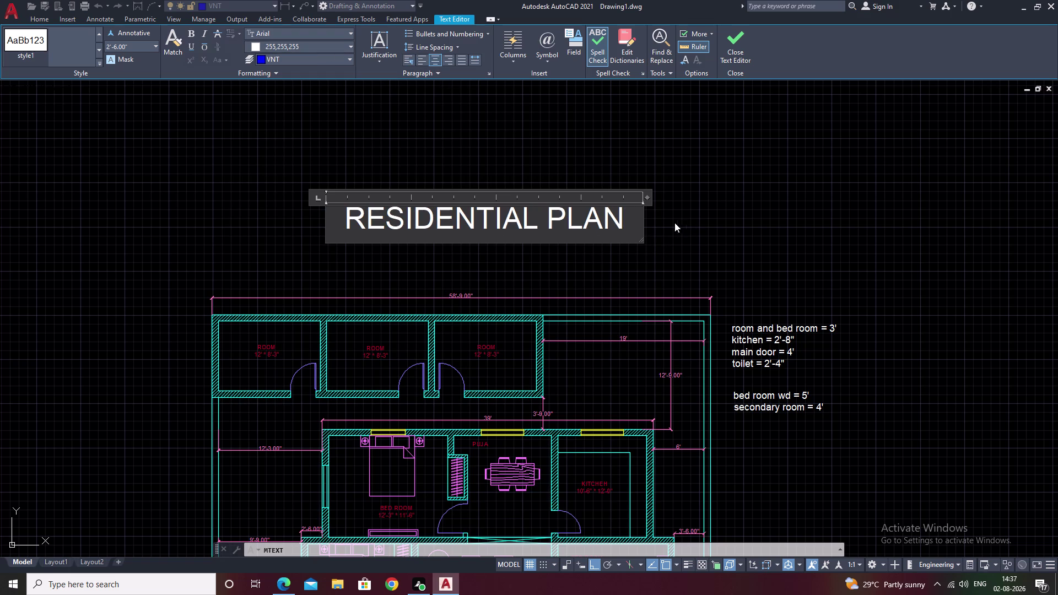
click(193, 46)
click(195, 50)
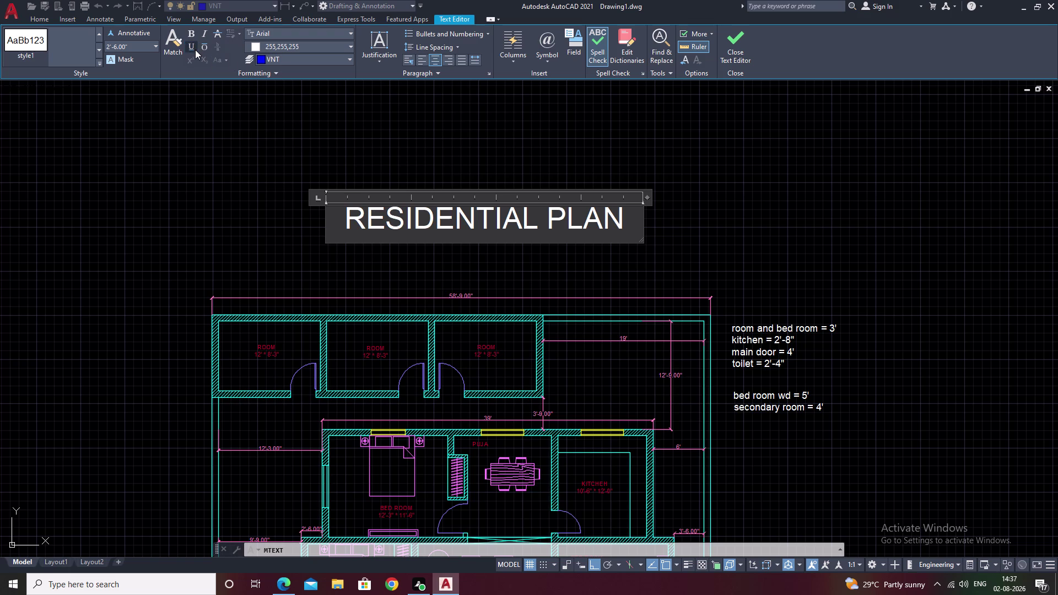
drag(636, 224, 353, 220)
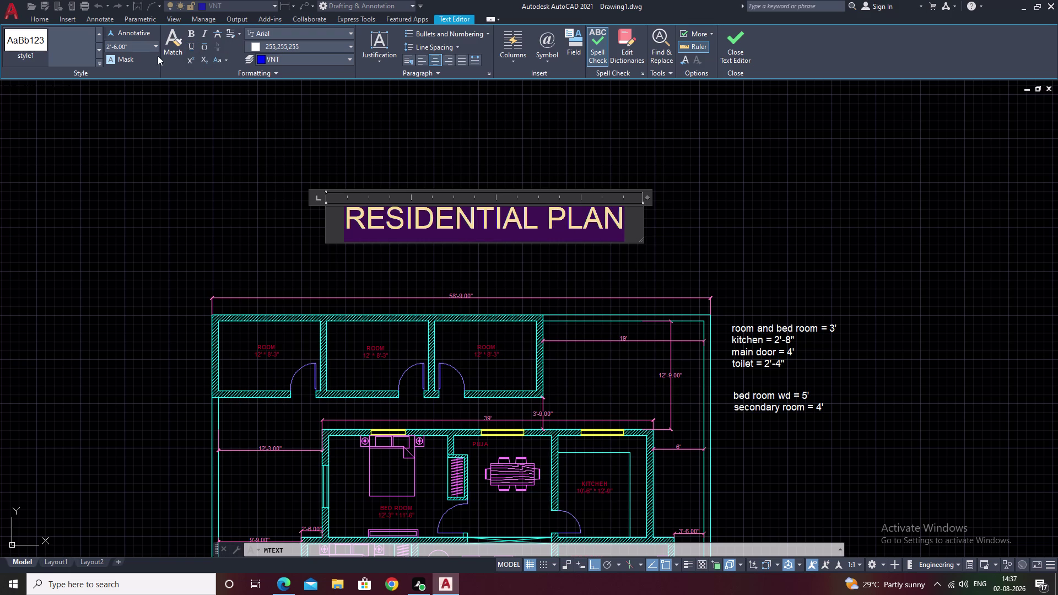
click(191, 43)
click(686, 210)
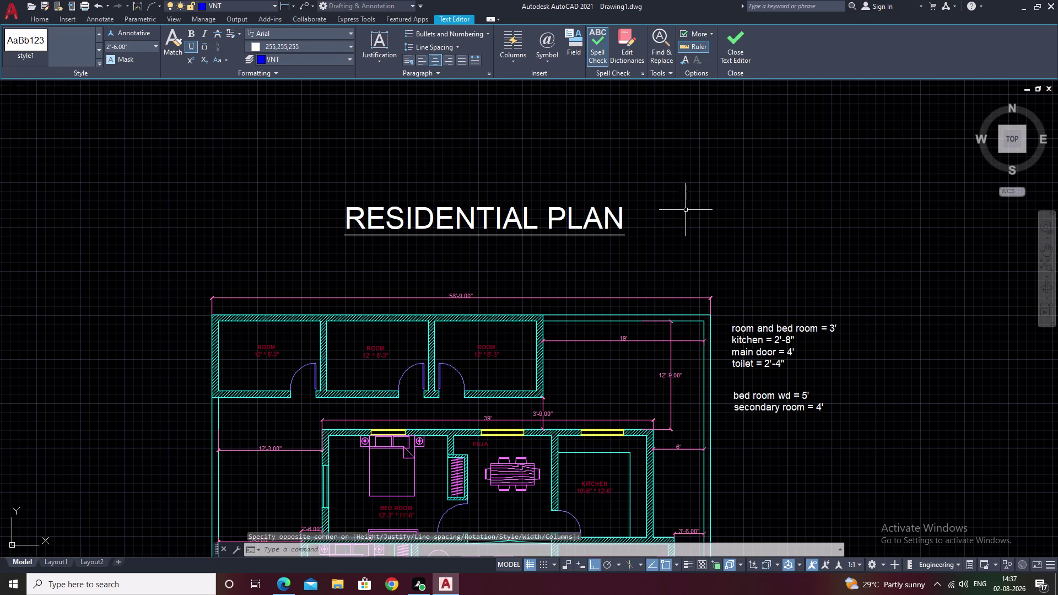
scroll(down, 3)
Select the title text and begin a MOVE, then cancel it.
drag(638, 219, 458, 253)
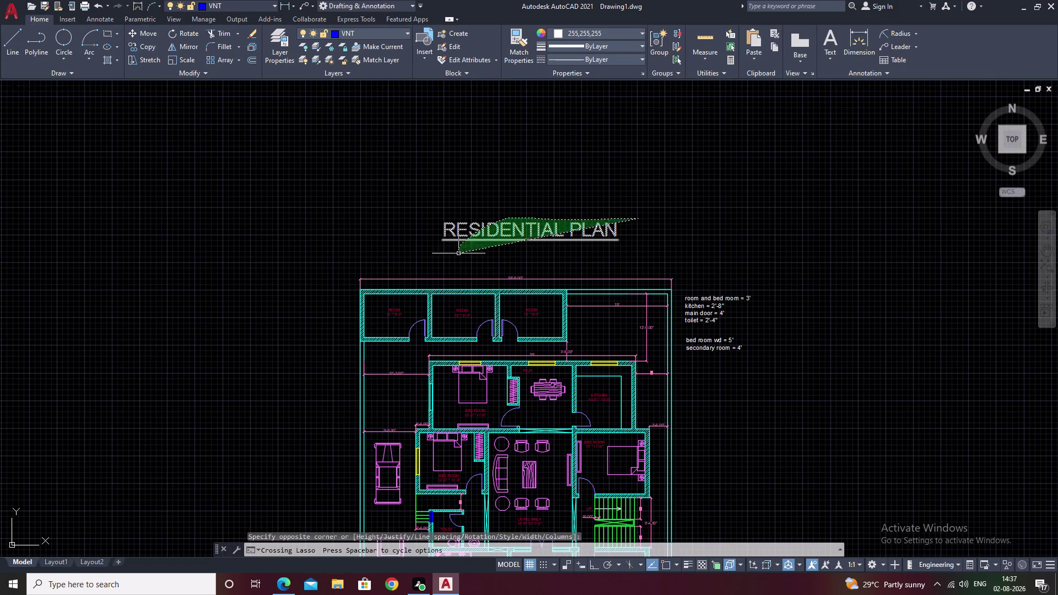
text(M)
key(space)
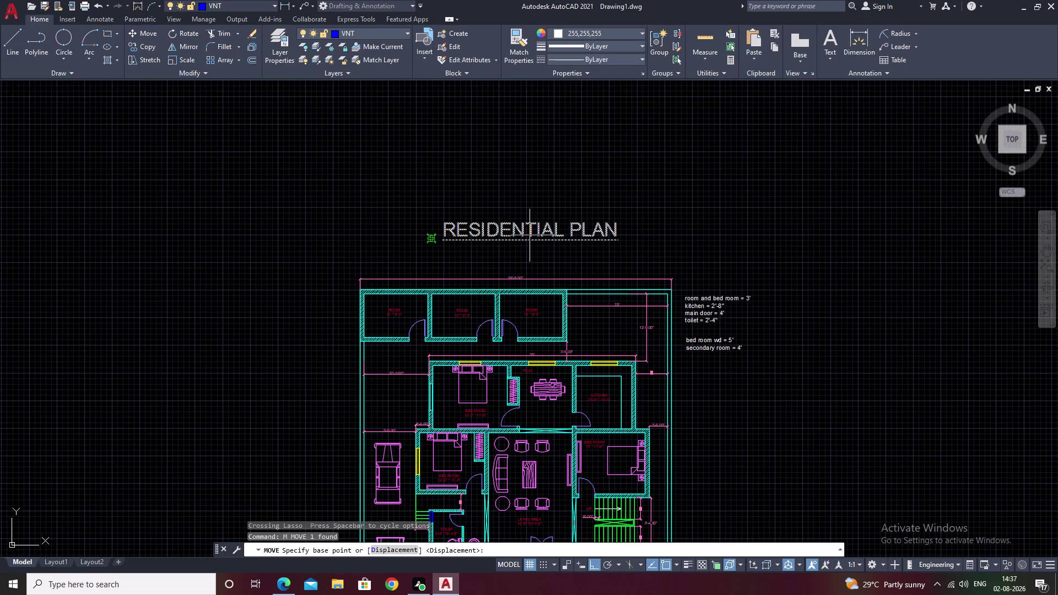
click(526, 239)
key(Escape)
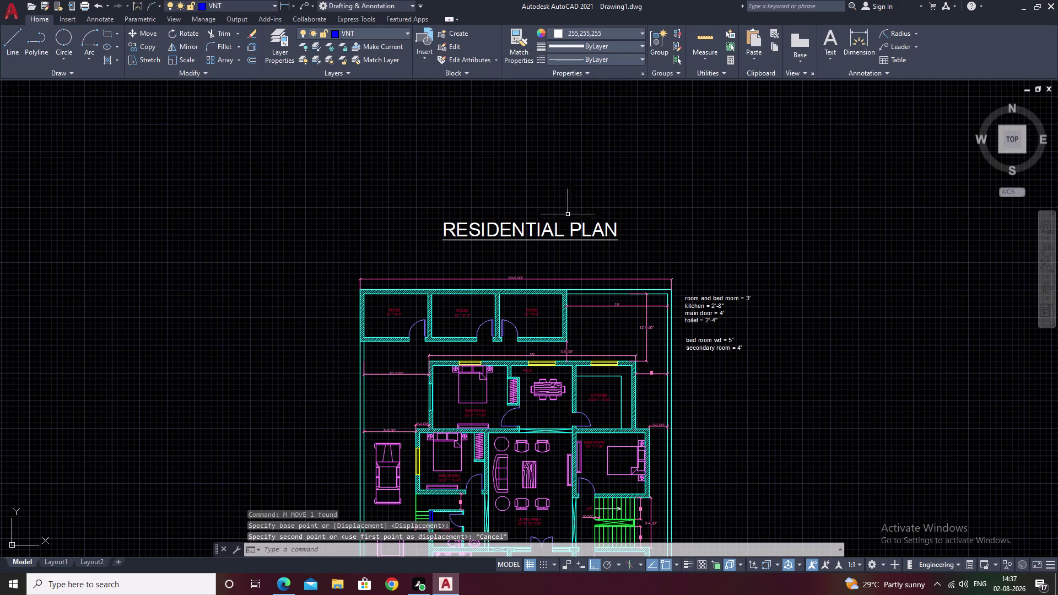
Turn off ortho mode and move the title to a new position.
drag(601, 204, 455, 245)
key(F8)
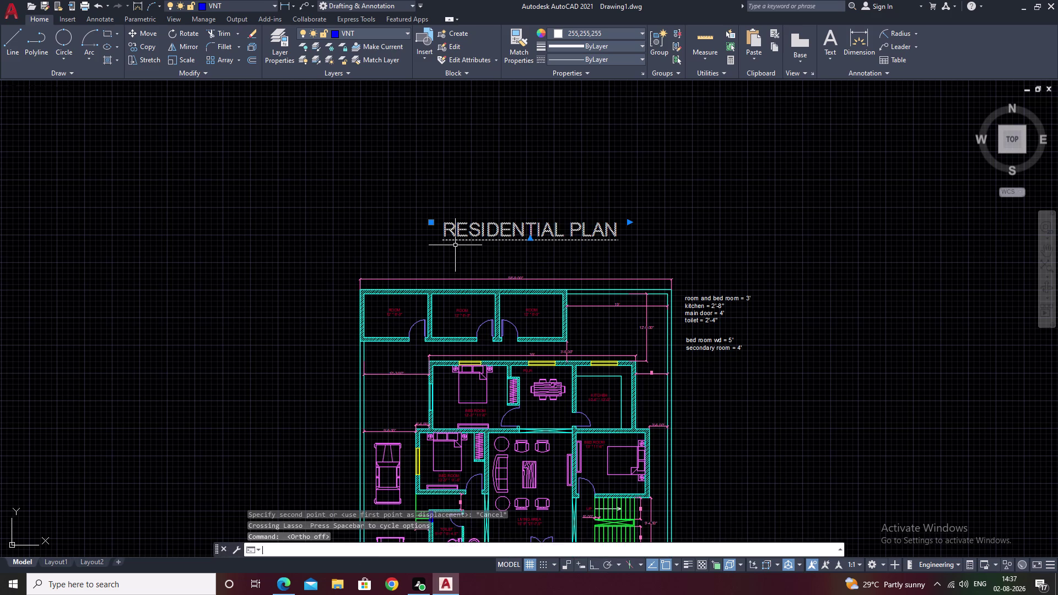
text(M)
key(space)
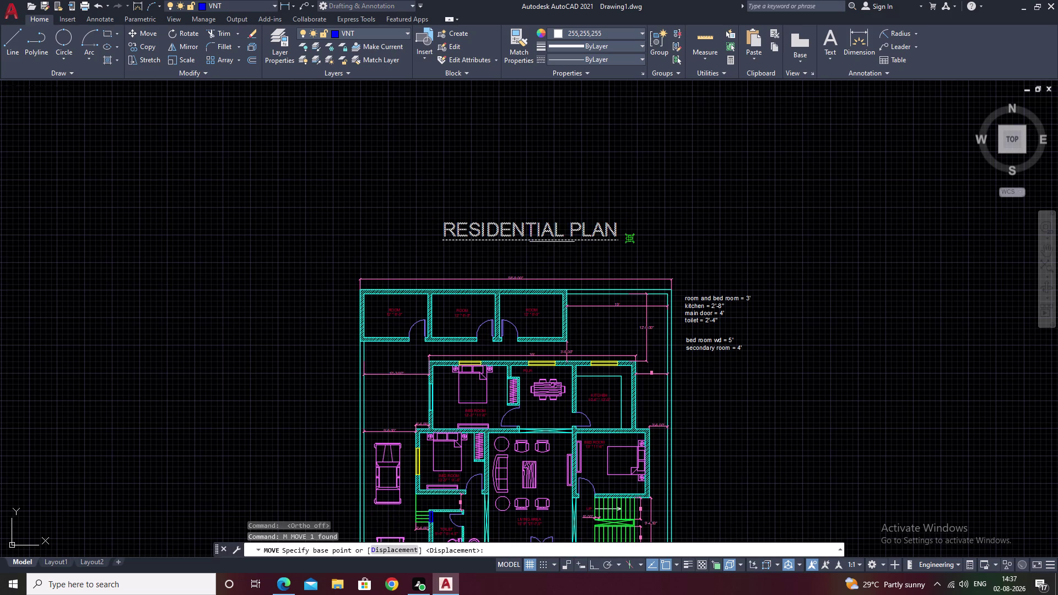
click(531, 228)
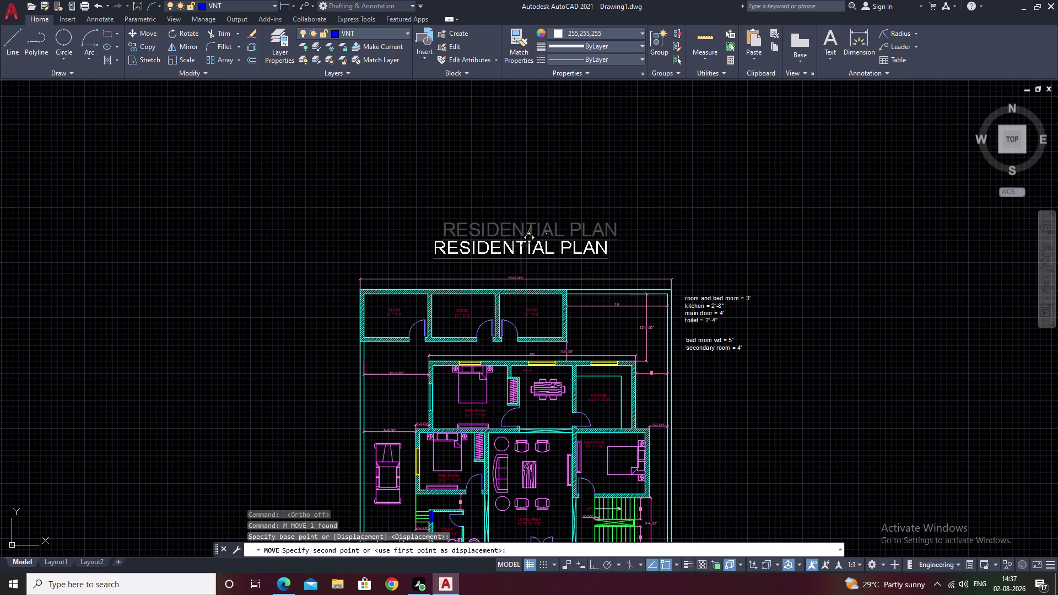
click(520, 247)
middle_drag(728, 279, 728, 236)
scroll(down, 3)
middle_drag(739, 335, 731, 318)
scroll(up, 3)
Move the RESIDENTIAL PLAN title again so it is centred just above the plan.
drag(672, 224, 562, 251)
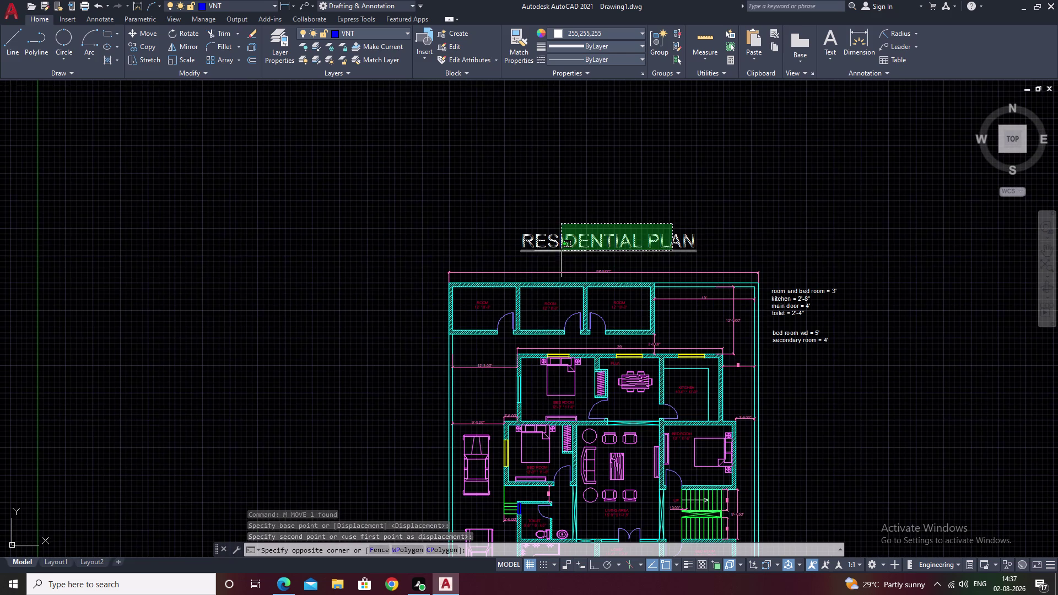
click(559, 250)
text(M)
key(space)
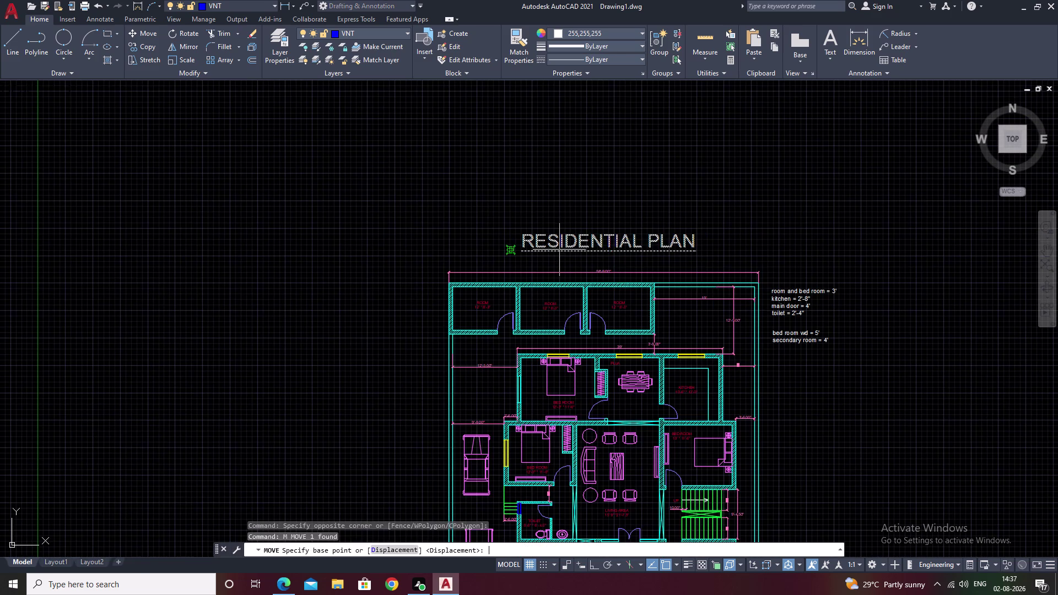
click(606, 246)
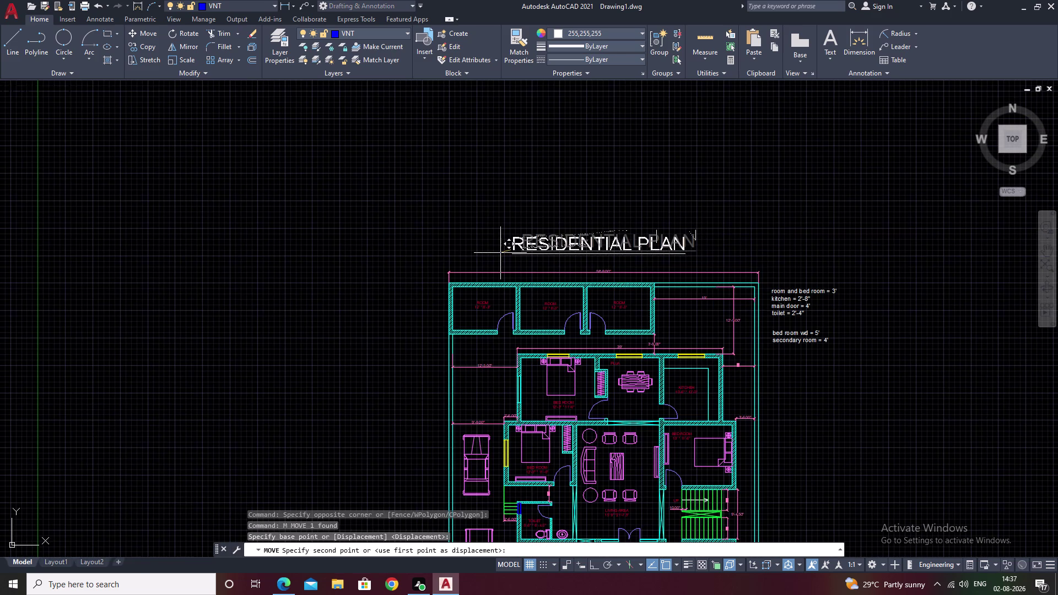
click(494, 253)
scroll(down, 3)
middle_drag(754, 273, 754, 266)
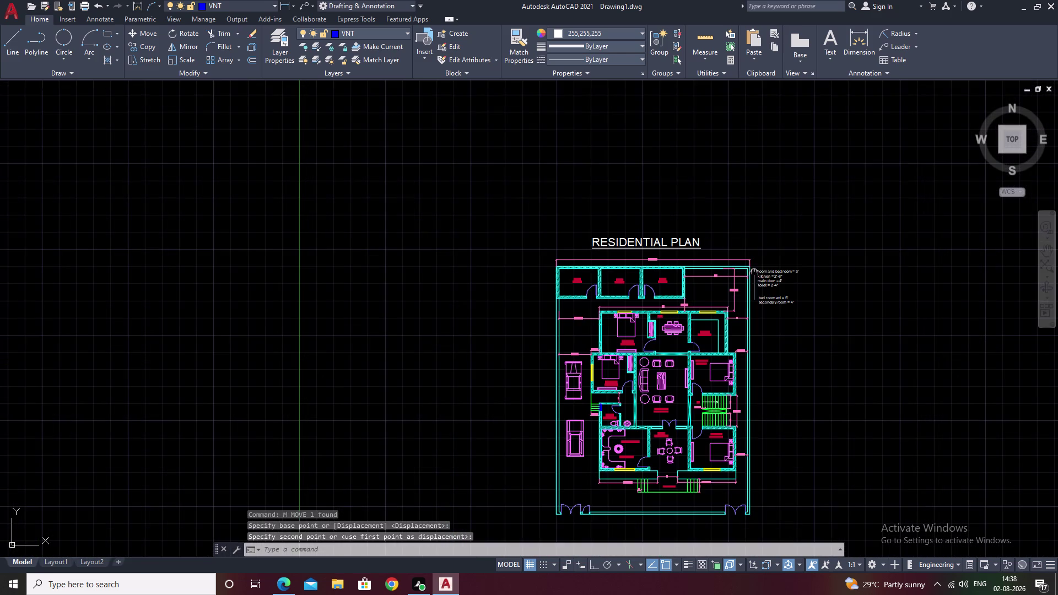
middle_drag(754, 266, 752, 221)
scroll(up, 3)
middle_drag(770, 302, 787, 273)
scroll(down, 3)
middle_drag(790, 288, 780, 279)
key(ctrl+s)
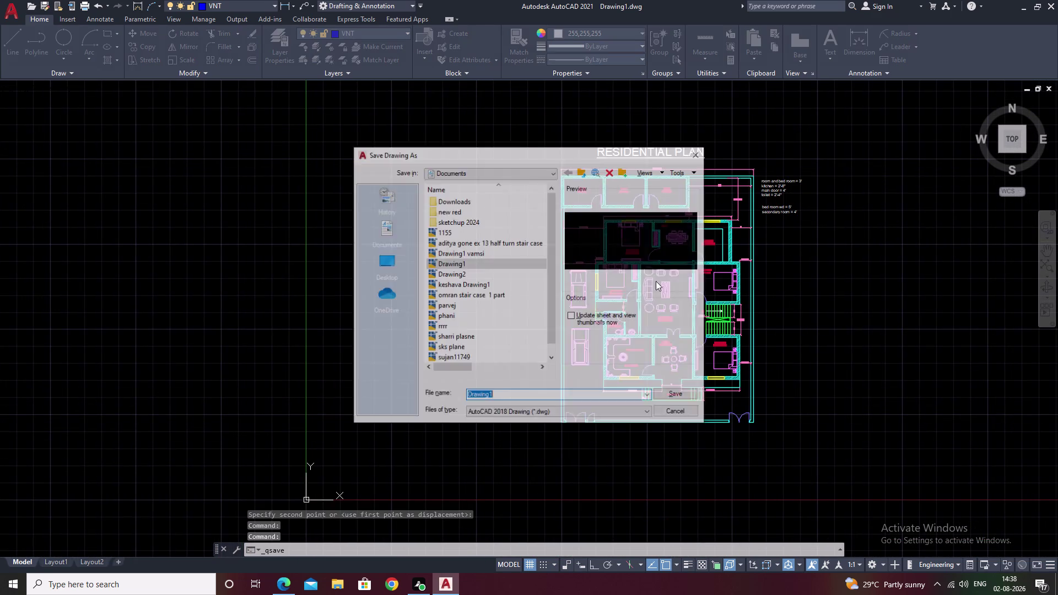
Save the drawing to the Desktop under the file name RESIDENTIAL PLAN.
double_click(393, 261)
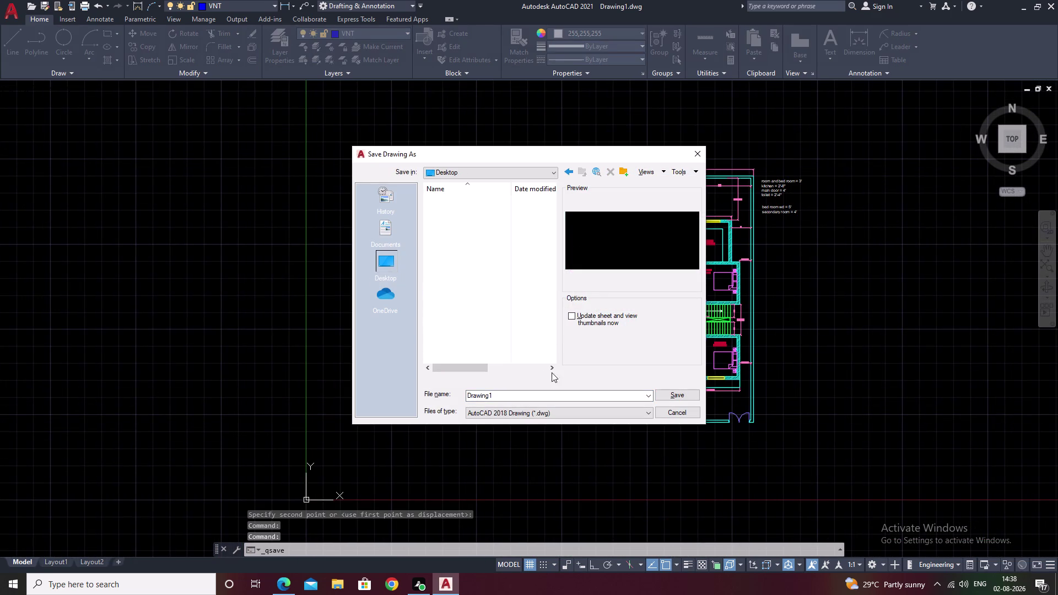
drag(514, 398, 440, 400)
key(BackSpace)
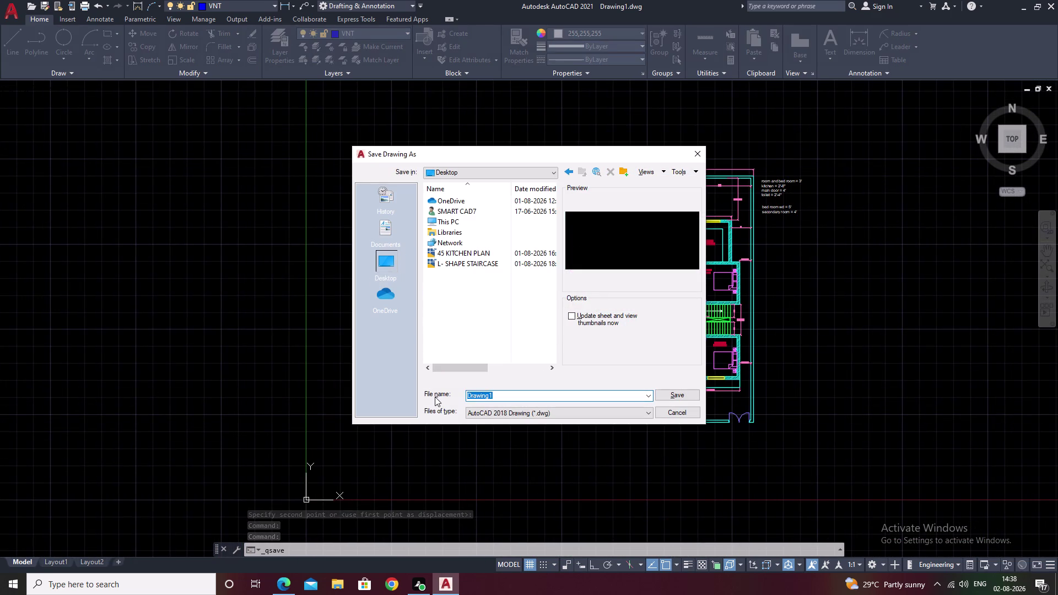
text(RES)
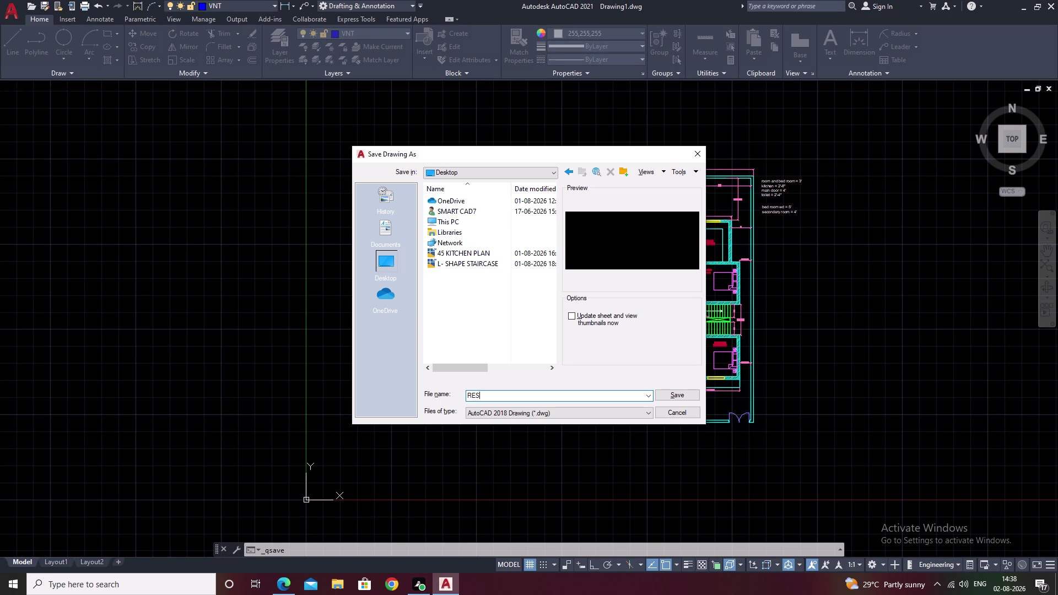
text(I)
text(D)
text(EN)
text(T)
text(IAL)
key(space)
text(PLA)
key(n)
click(686, 393)
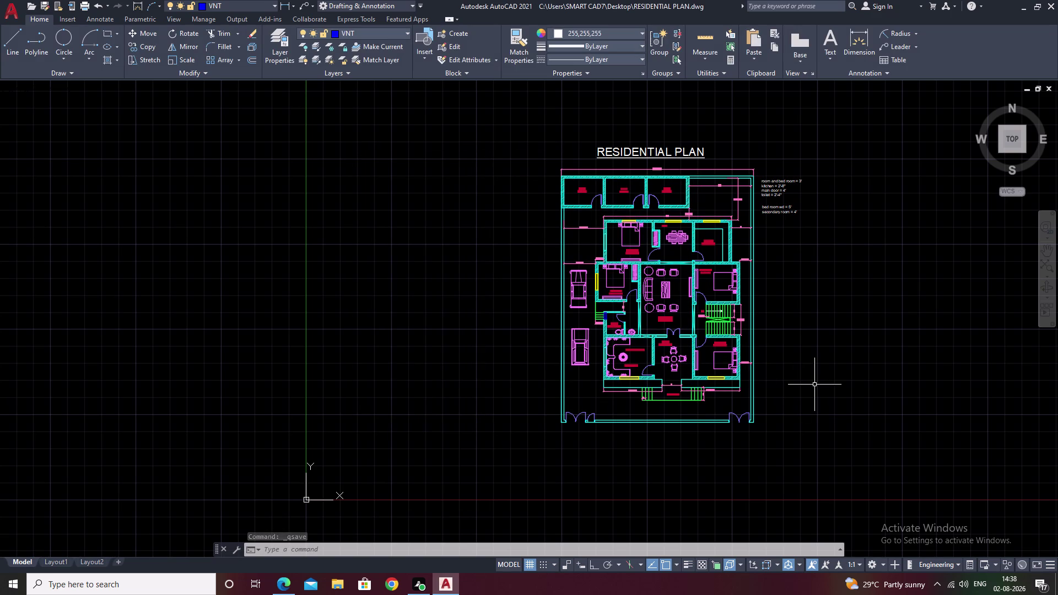
Plot via AutoCAD PDF (High Quality Print).pc3, windowing the plan in portrait orientation.
key(p)
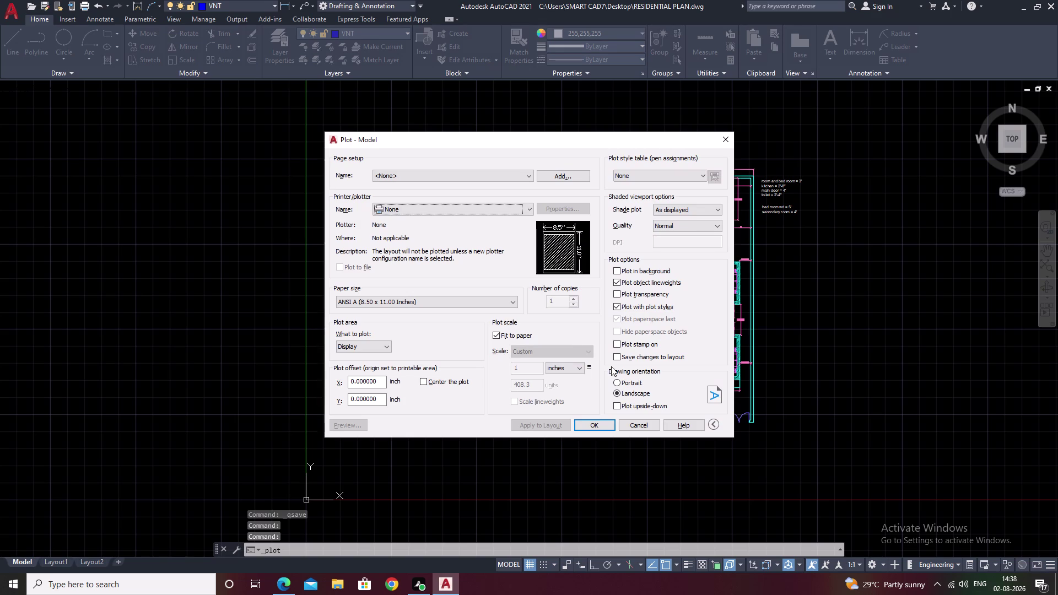
click(425, 204)
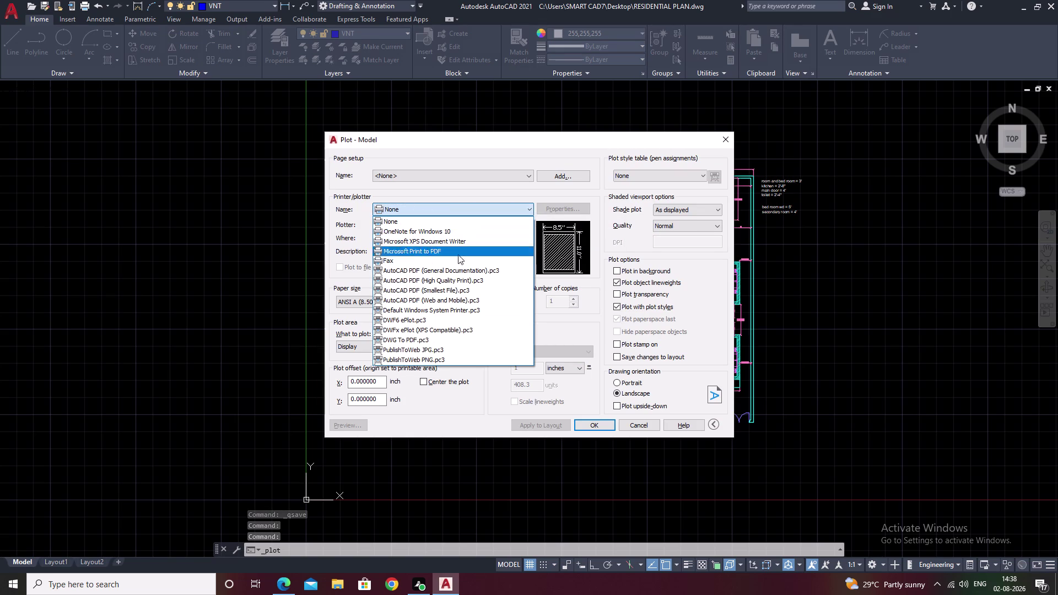
click(466, 281)
click(379, 346)
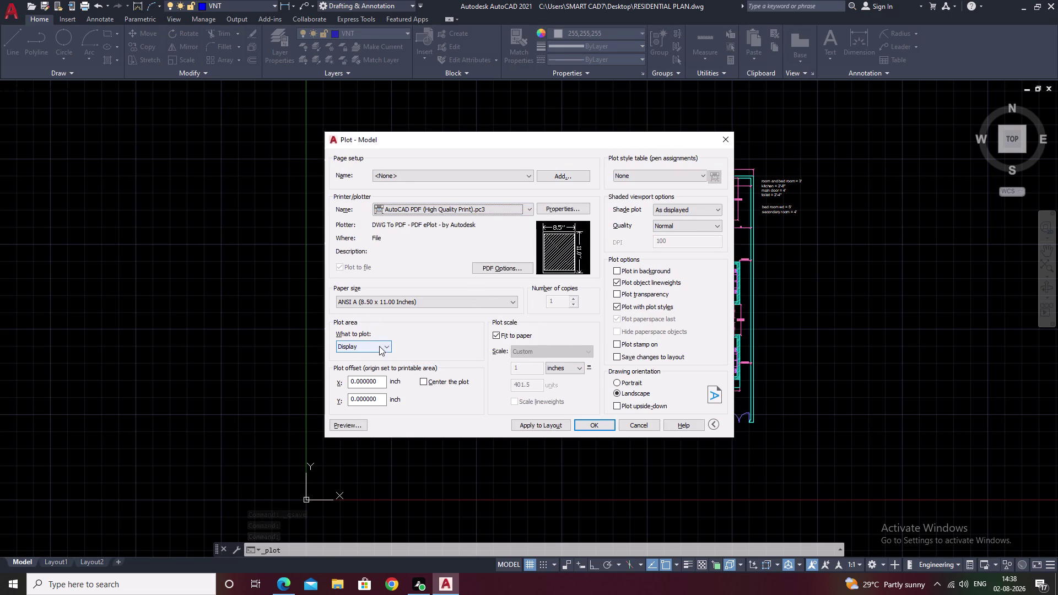
click(375, 377)
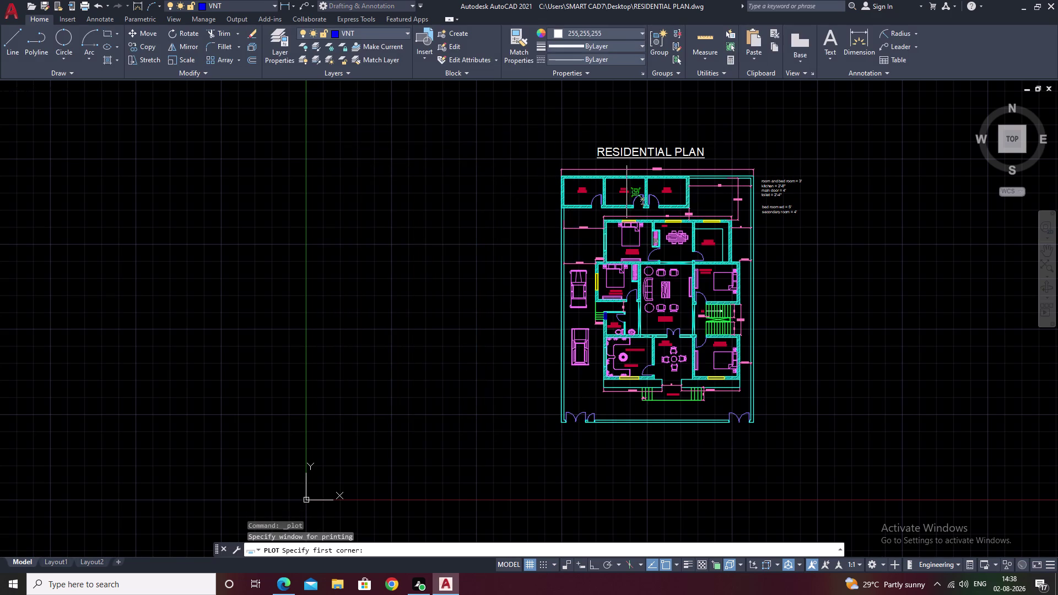
drag(506, 116, 846, 324)
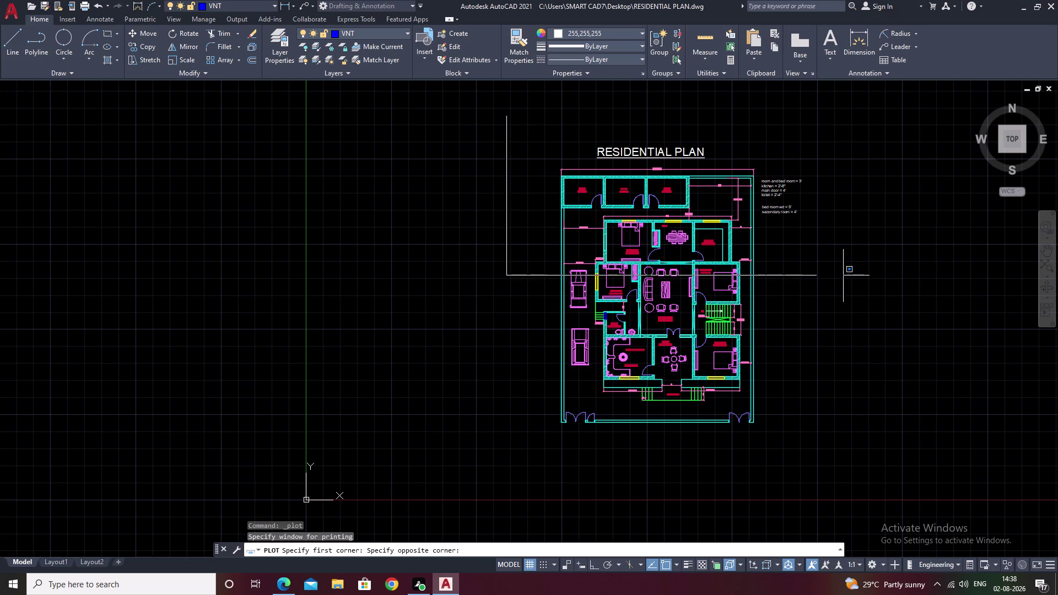
drag(845, 324, 811, 469)
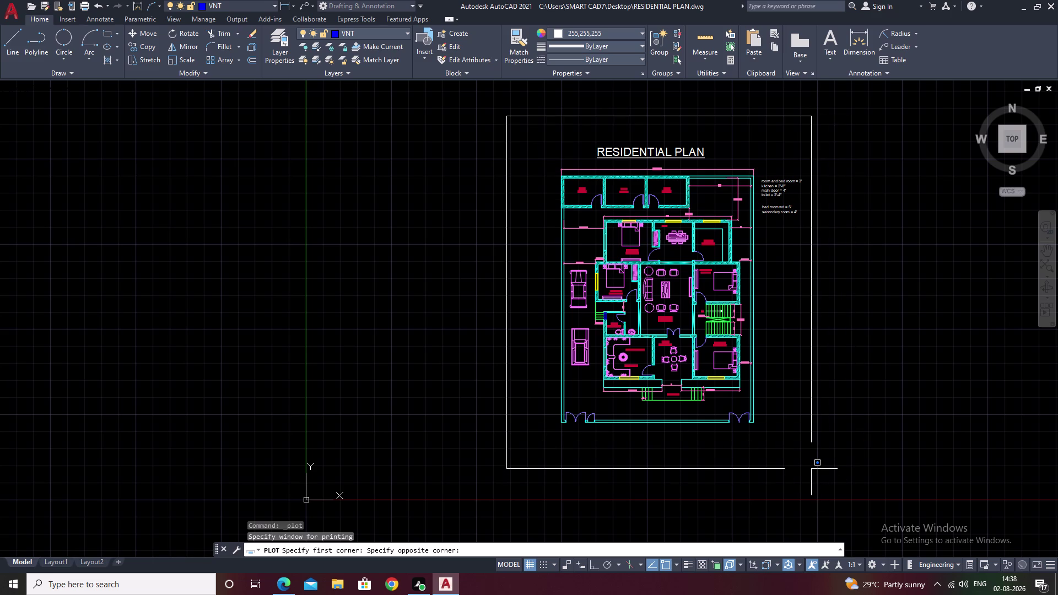
click(811, 469)
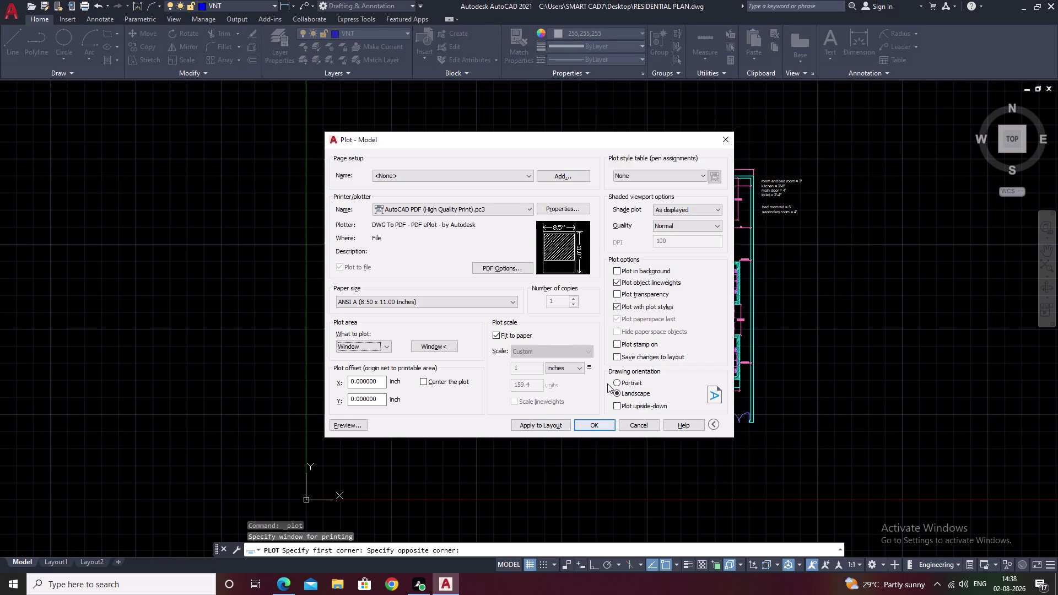
click(616, 382)
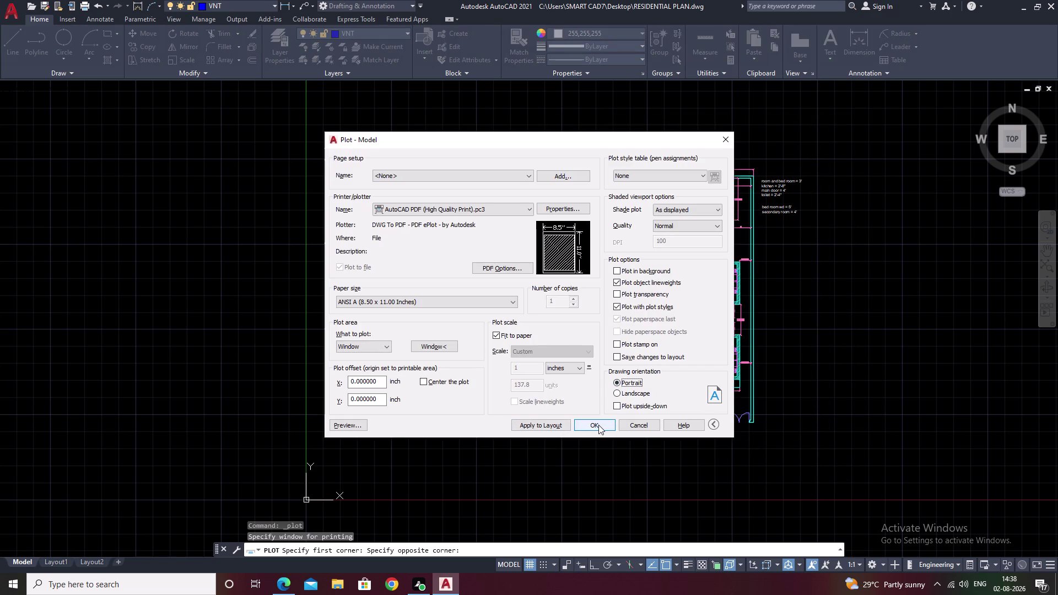
click(599, 425)
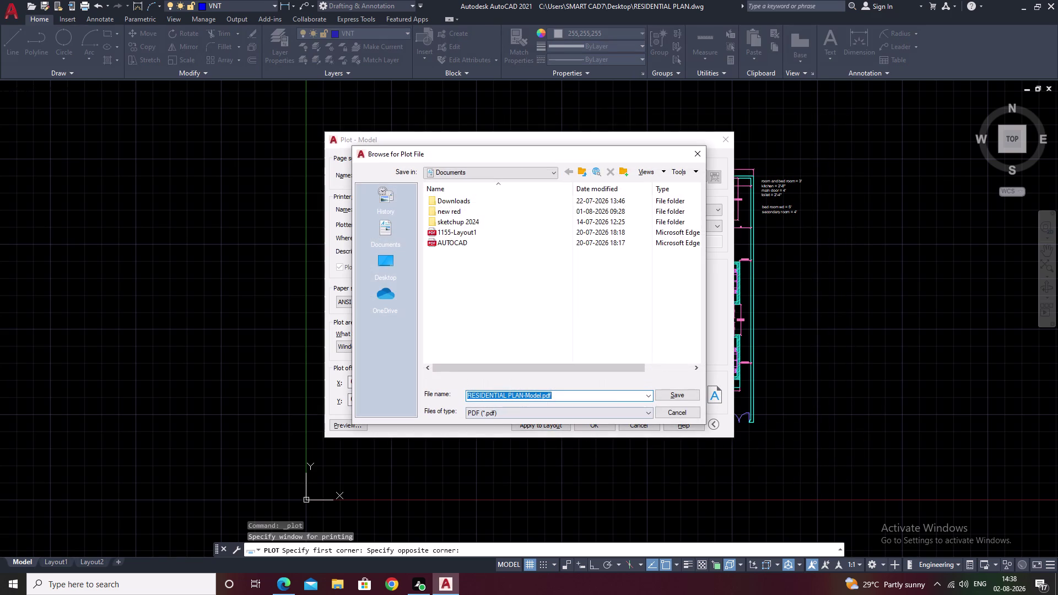
Save the plotted file to the Desktop as RESIDENTIAL PLAN PDF.
click(380, 261)
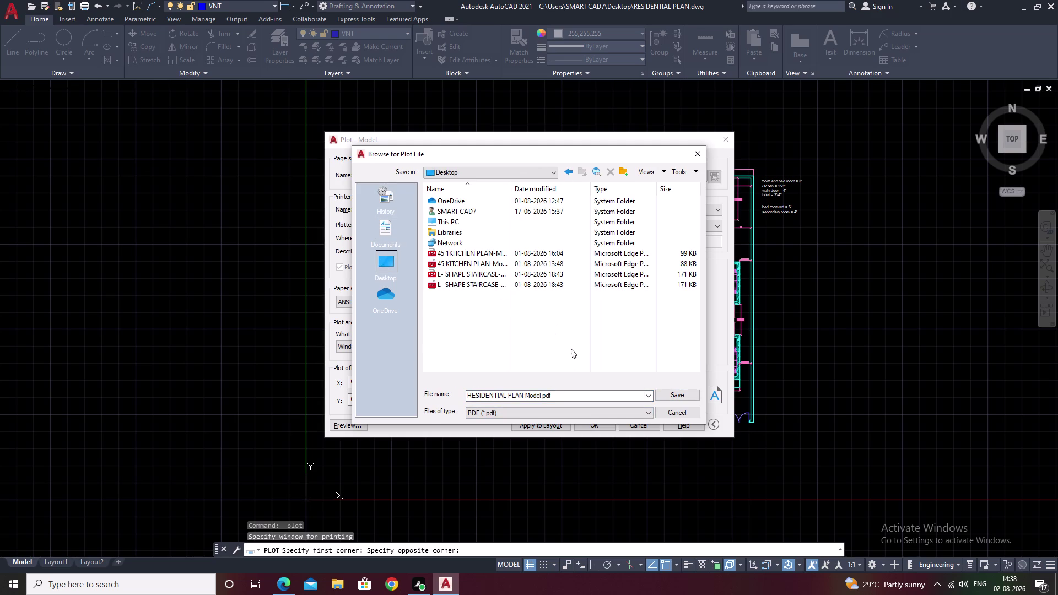
click(569, 398)
click(568, 398)
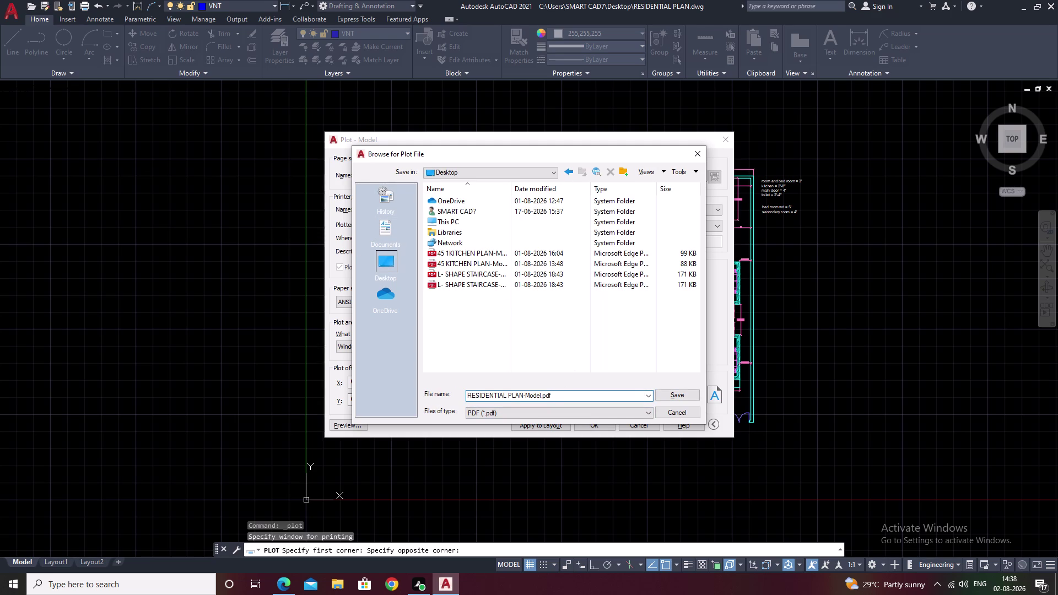
key(BackSpace)
key(BackSpace)
key(BackSpace)
key(BackSpace)
key(BackSpace)
key(BackSpace)
key(BackSpace)
key(BackSpace)
key(BackSpace)
key(BackSpace)
key(space)
text(RD)
key(BackSpace)
key(BackSpace)
key(p)
text(DF)
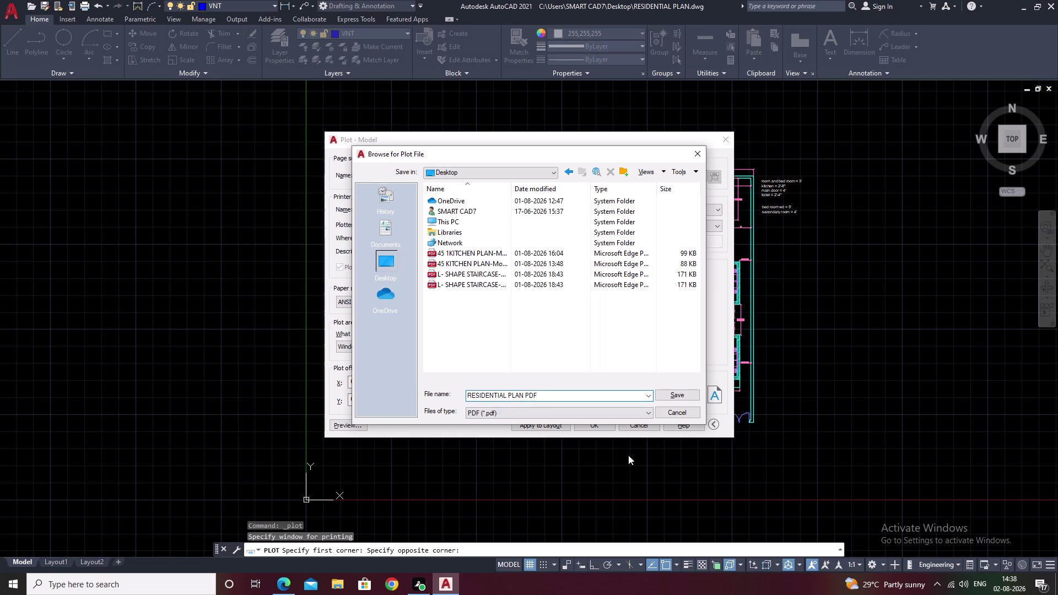